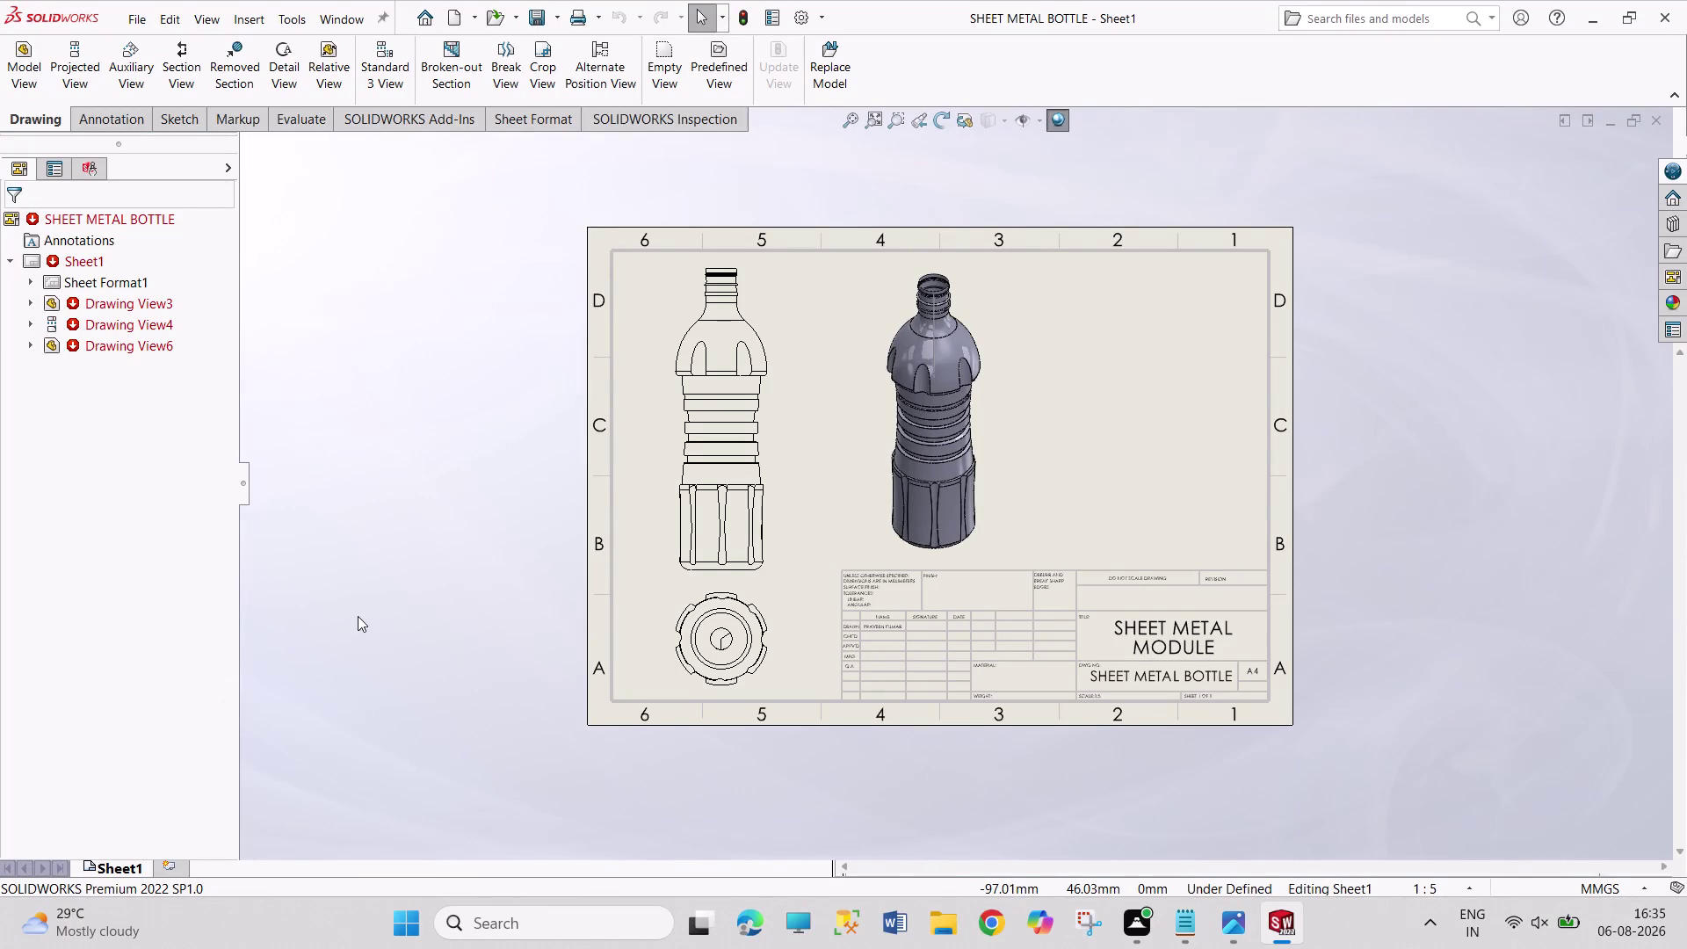
Box-select around the lower bottle view on the drawing sheet.
drag(357, 616, 415, 698)
drag(457, 639, 443, 678)
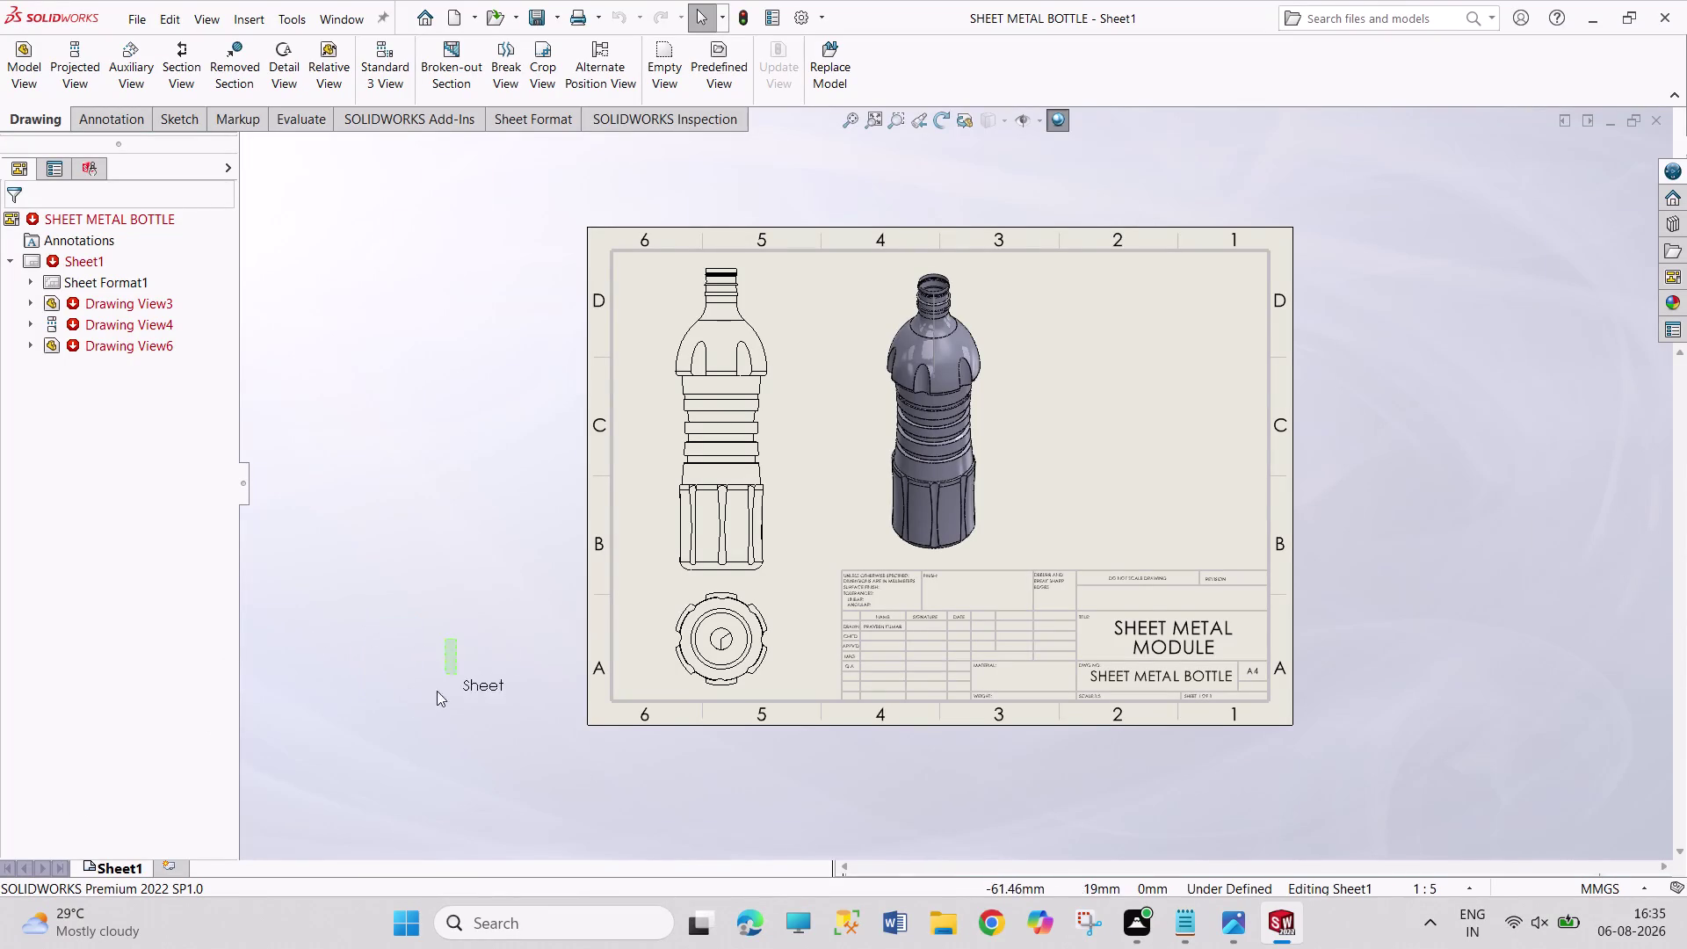
drag(442, 677, 341, 696)
drag(325, 667, 547, 795)
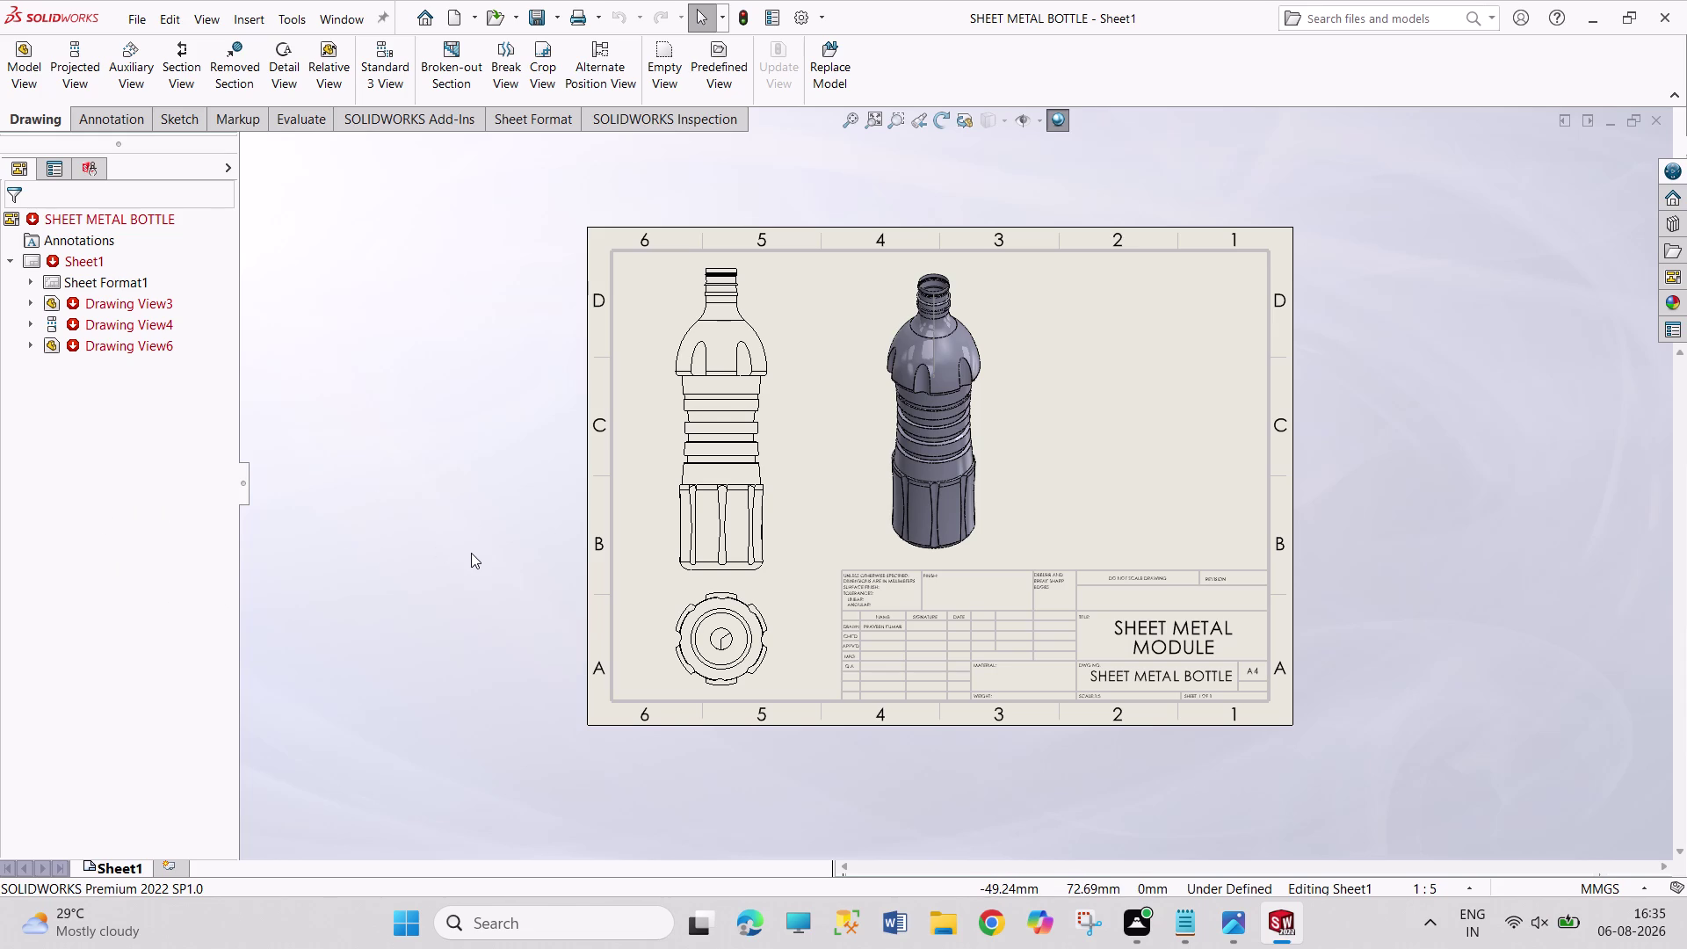
drag(473, 548, 479, 631)
drag(478, 631, 483, 655)
drag(485, 671, 496, 721)
drag(377, 524, 485, 734)
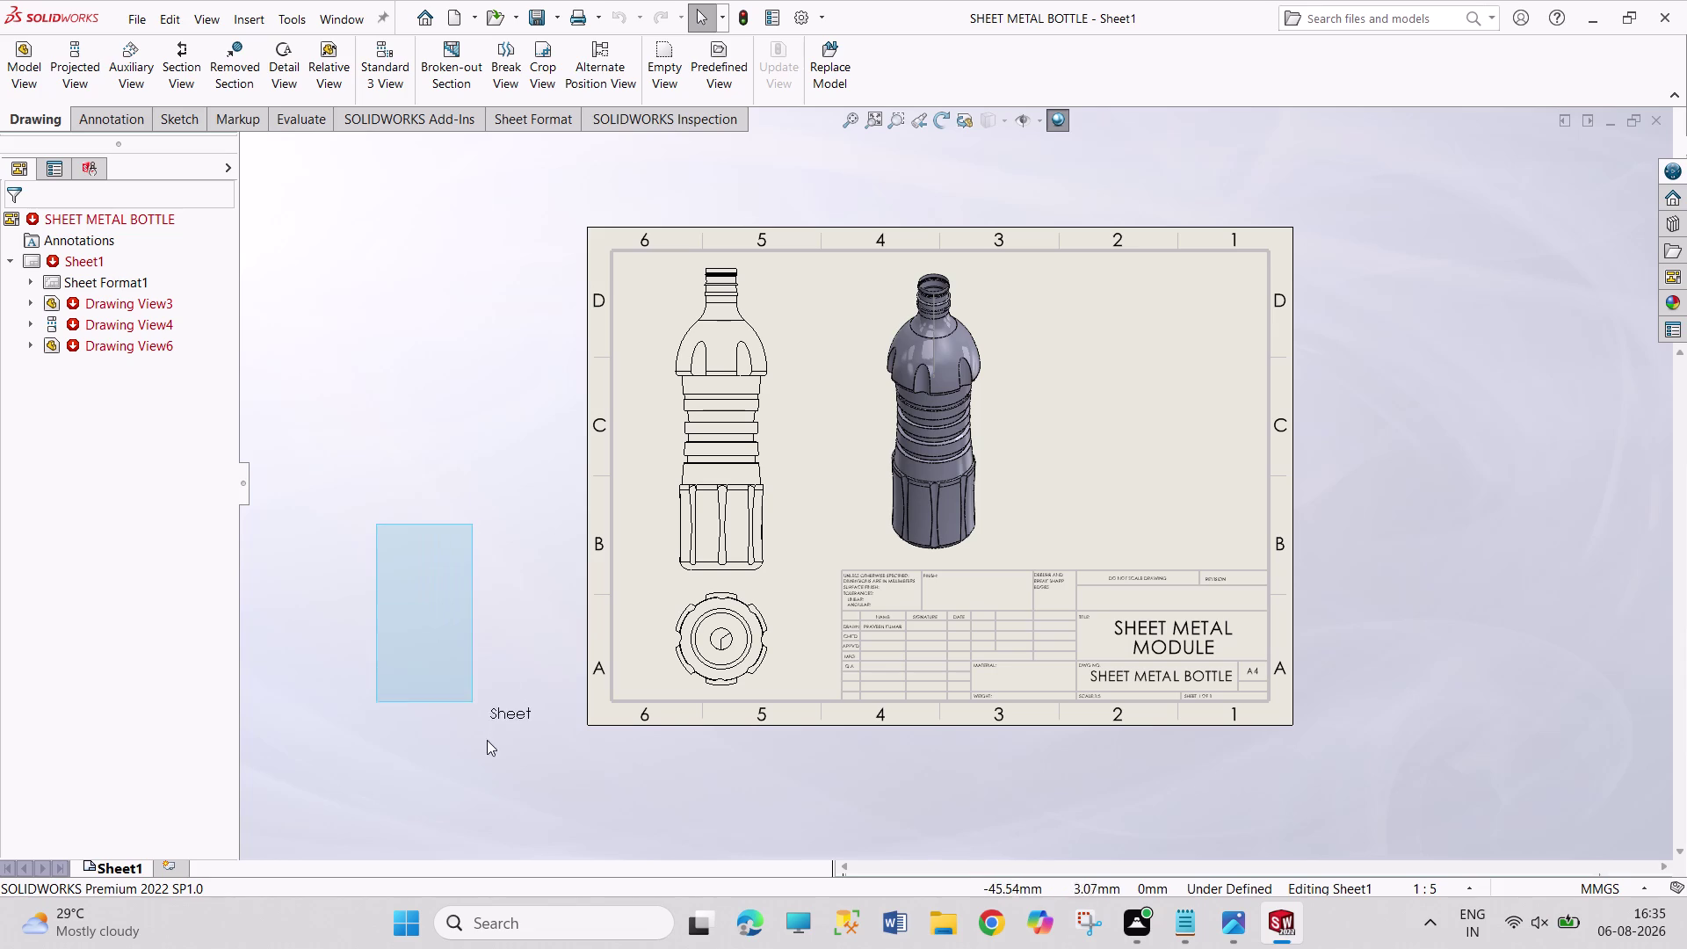
drag(485, 734, 487, 740)
drag(419, 534, 490, 670)
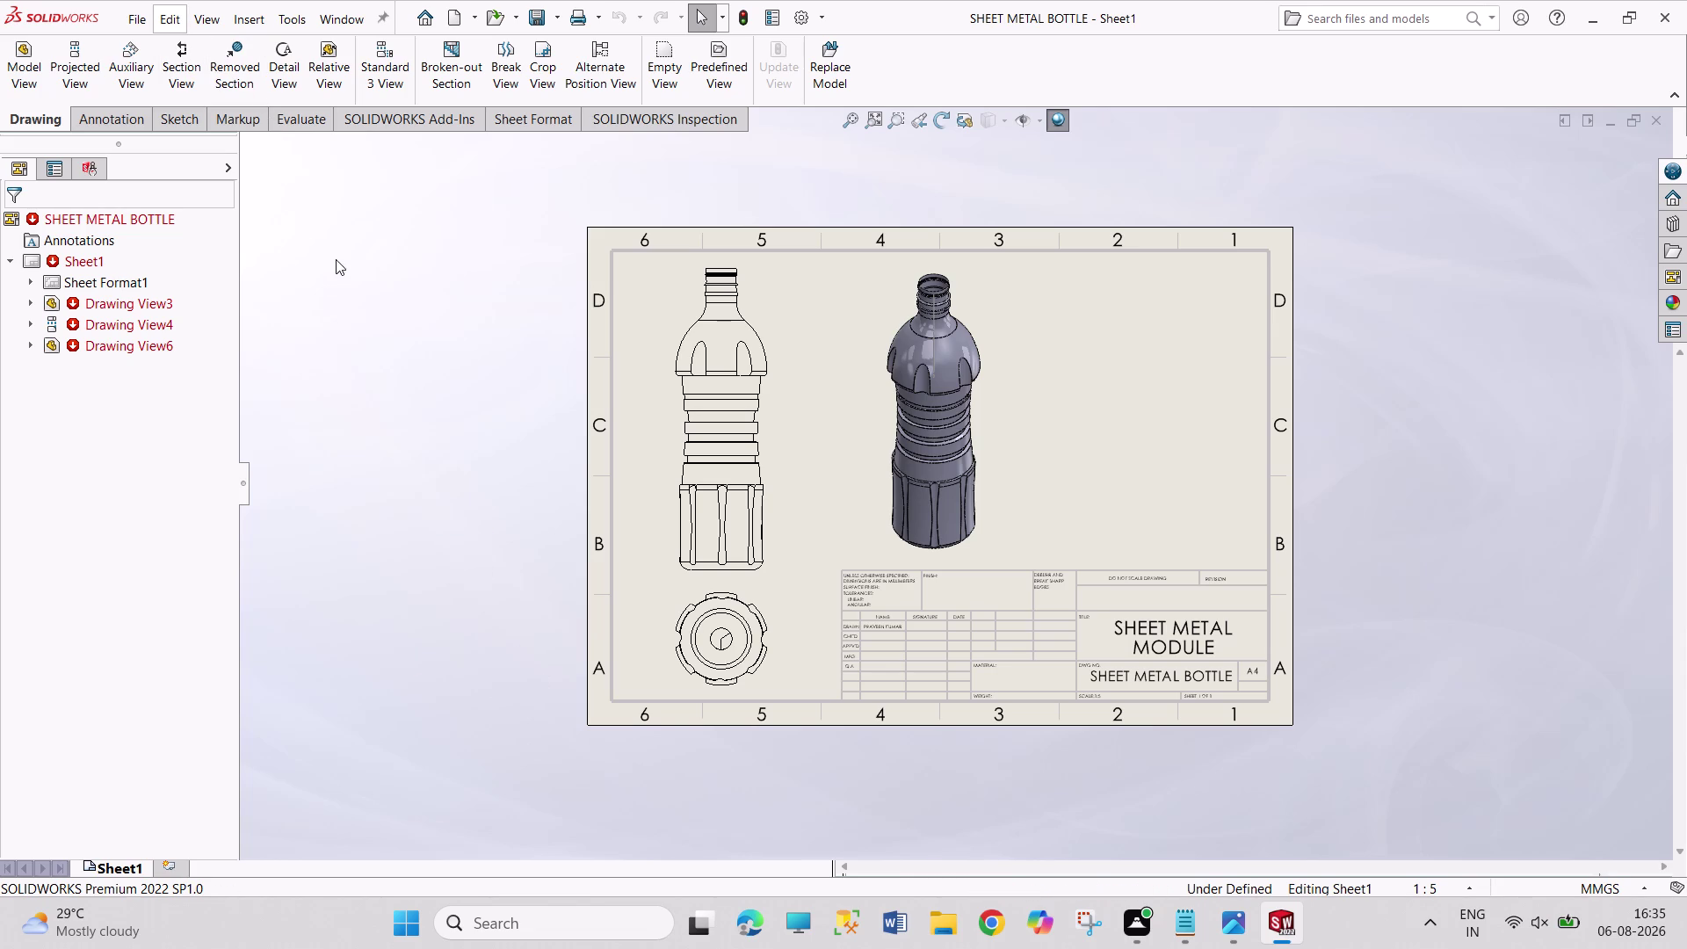
drag(361, 296, 543, 684)
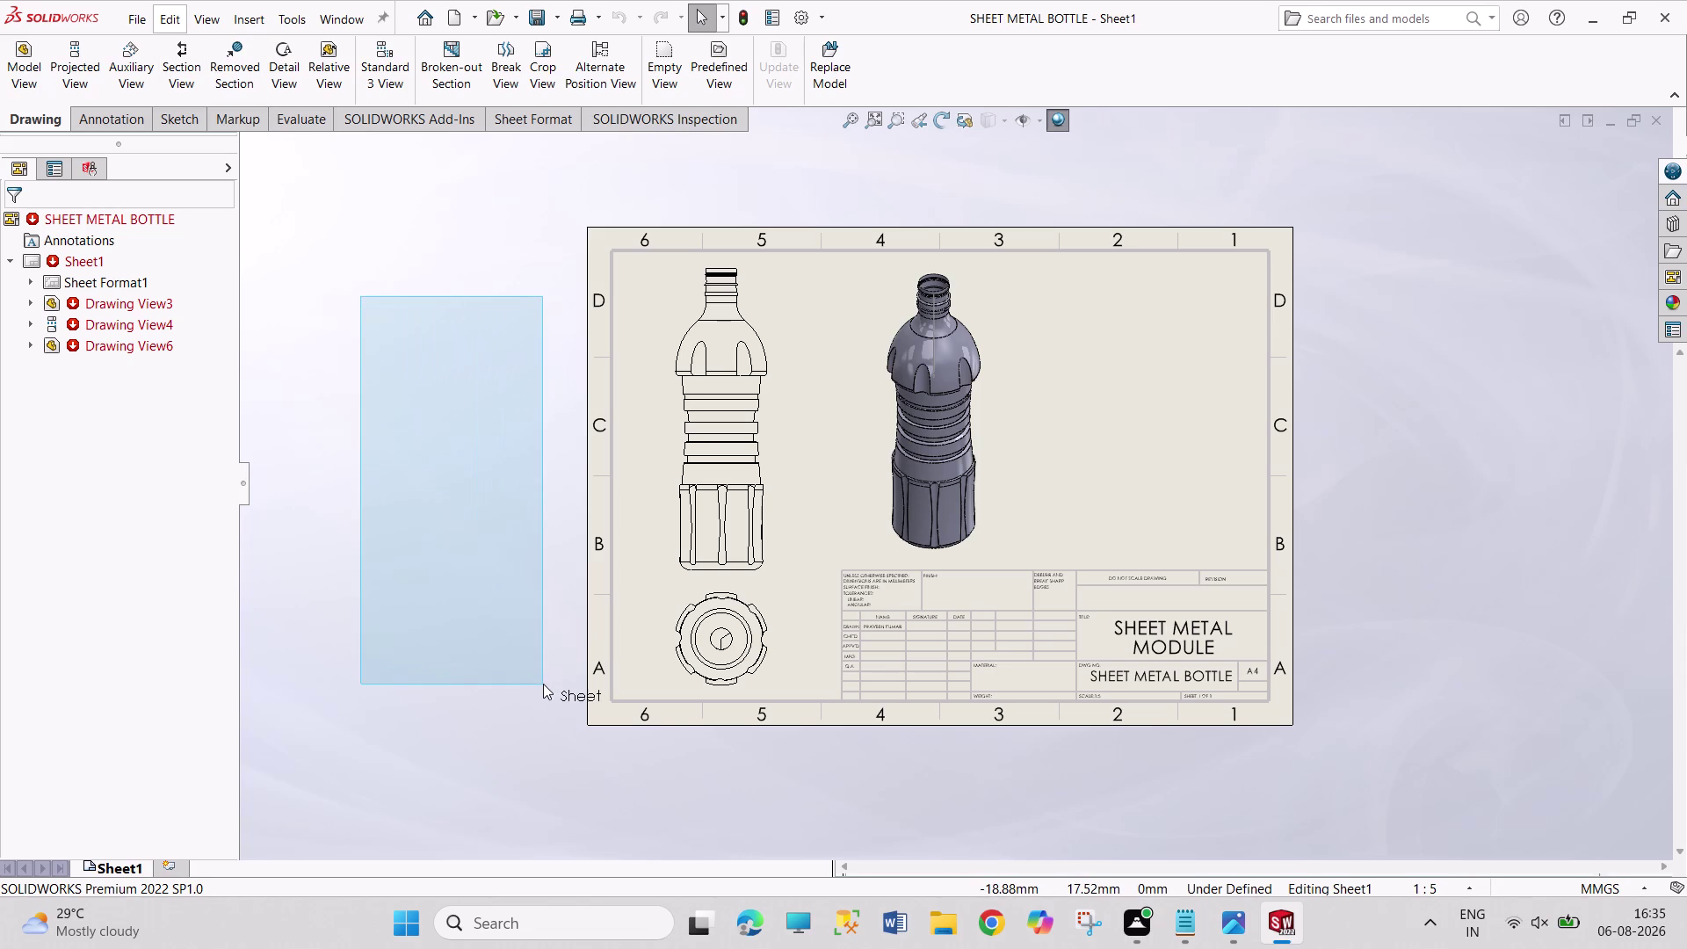
drag(543, 684, 551, 671)
Box-select around the upper-left bottle view area of the sheet.
drag(350, 269, 416, 342)
drag(427, 347, 436, 356)
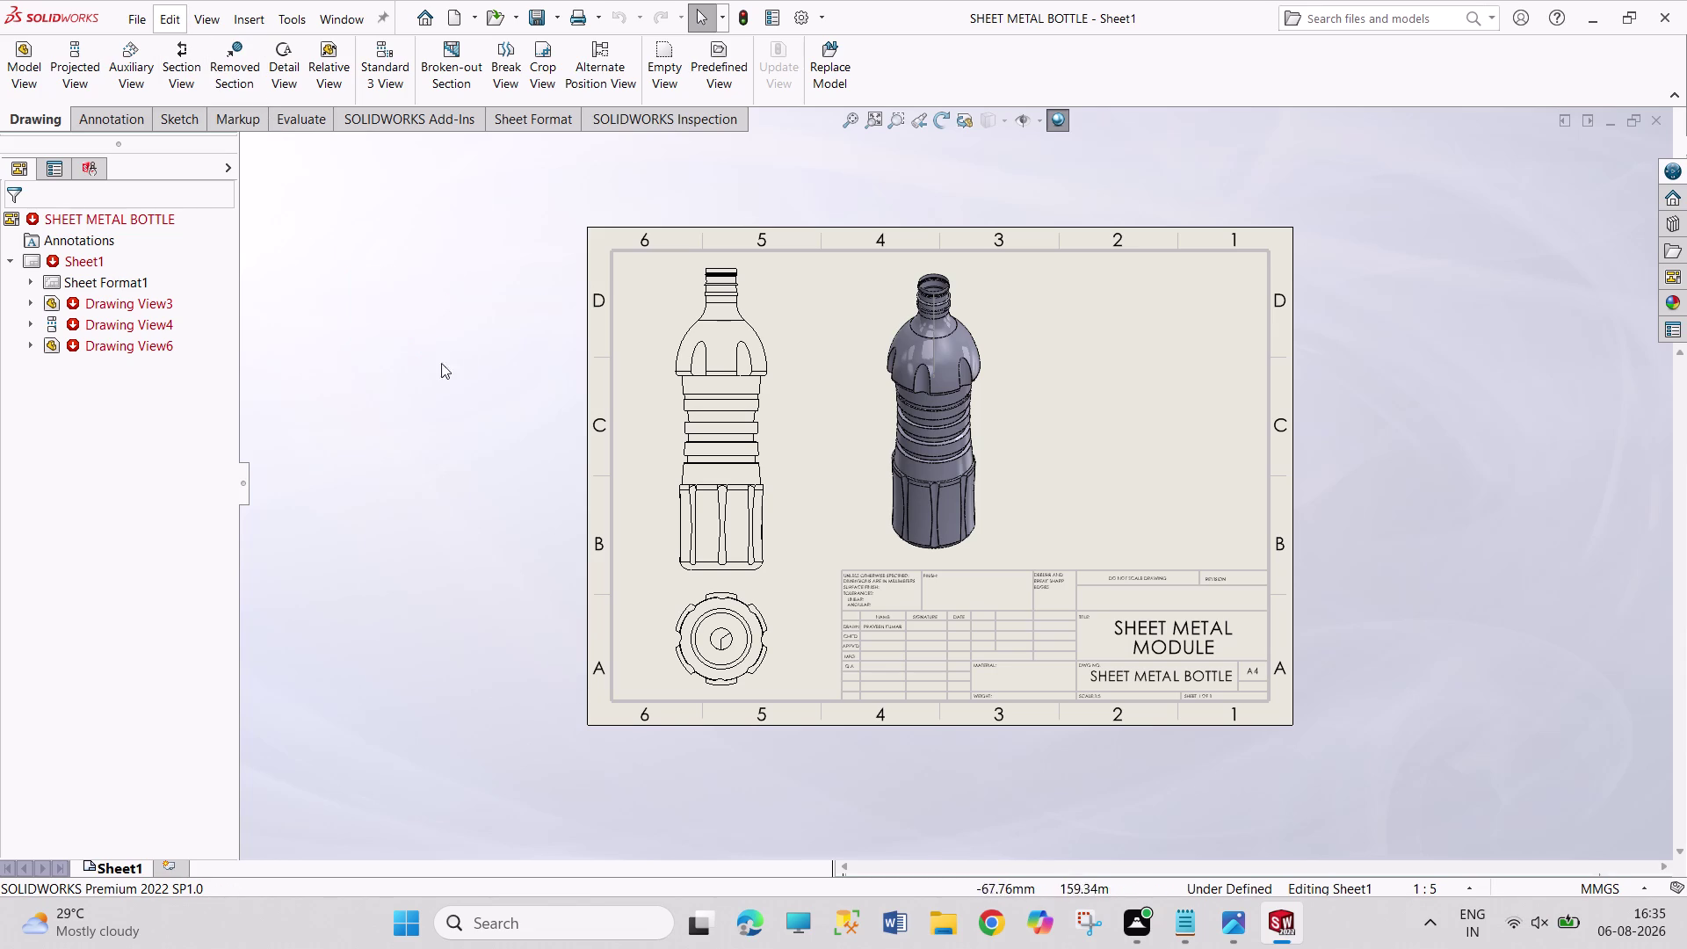
drag(436, 356, 487, 414)
drag(349, 289, 487, 426)
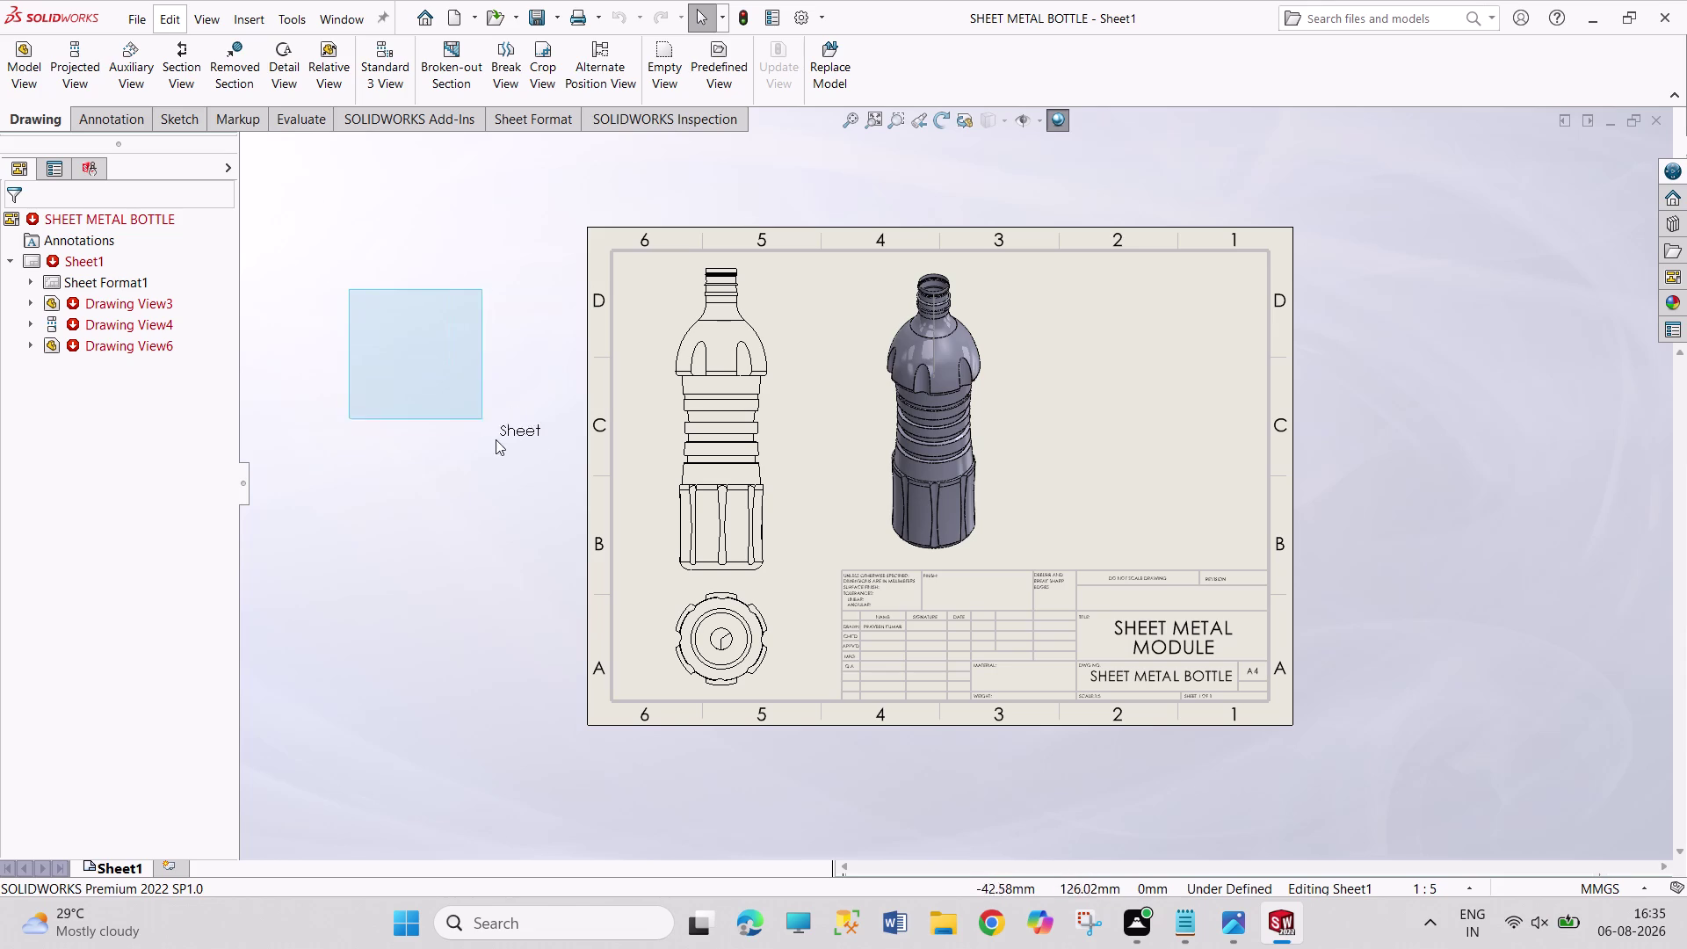
drag(486, 426, 551, 639)
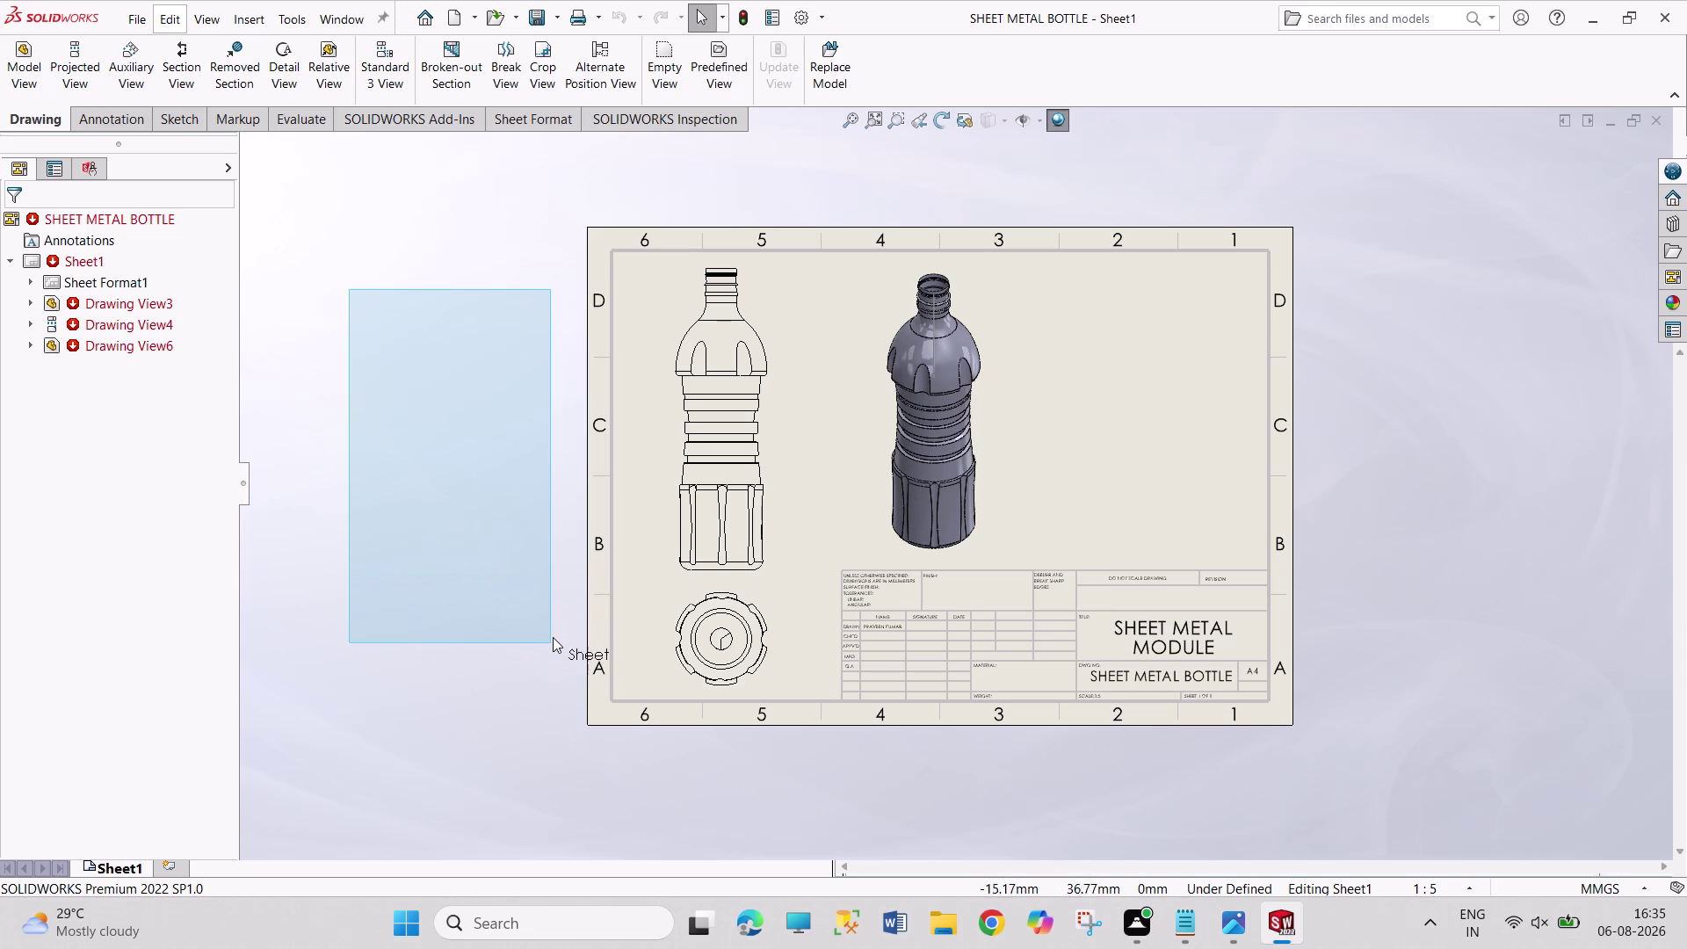
drag(551, 639, 553, 637)
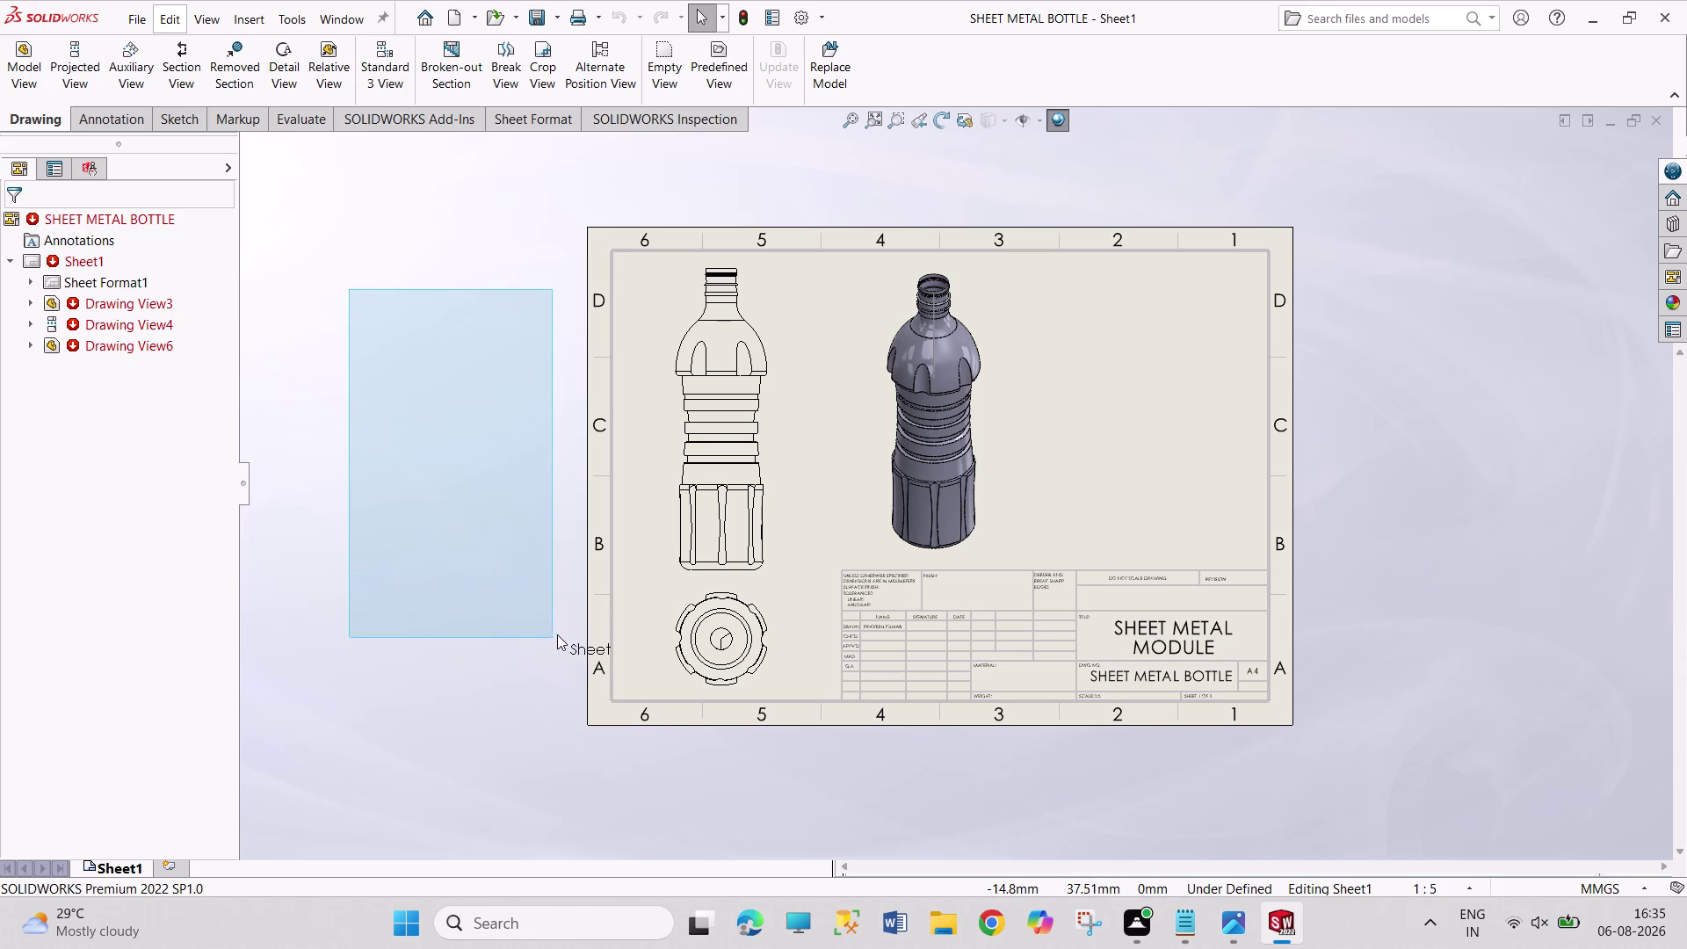
drag(553, 637, 567, 636)
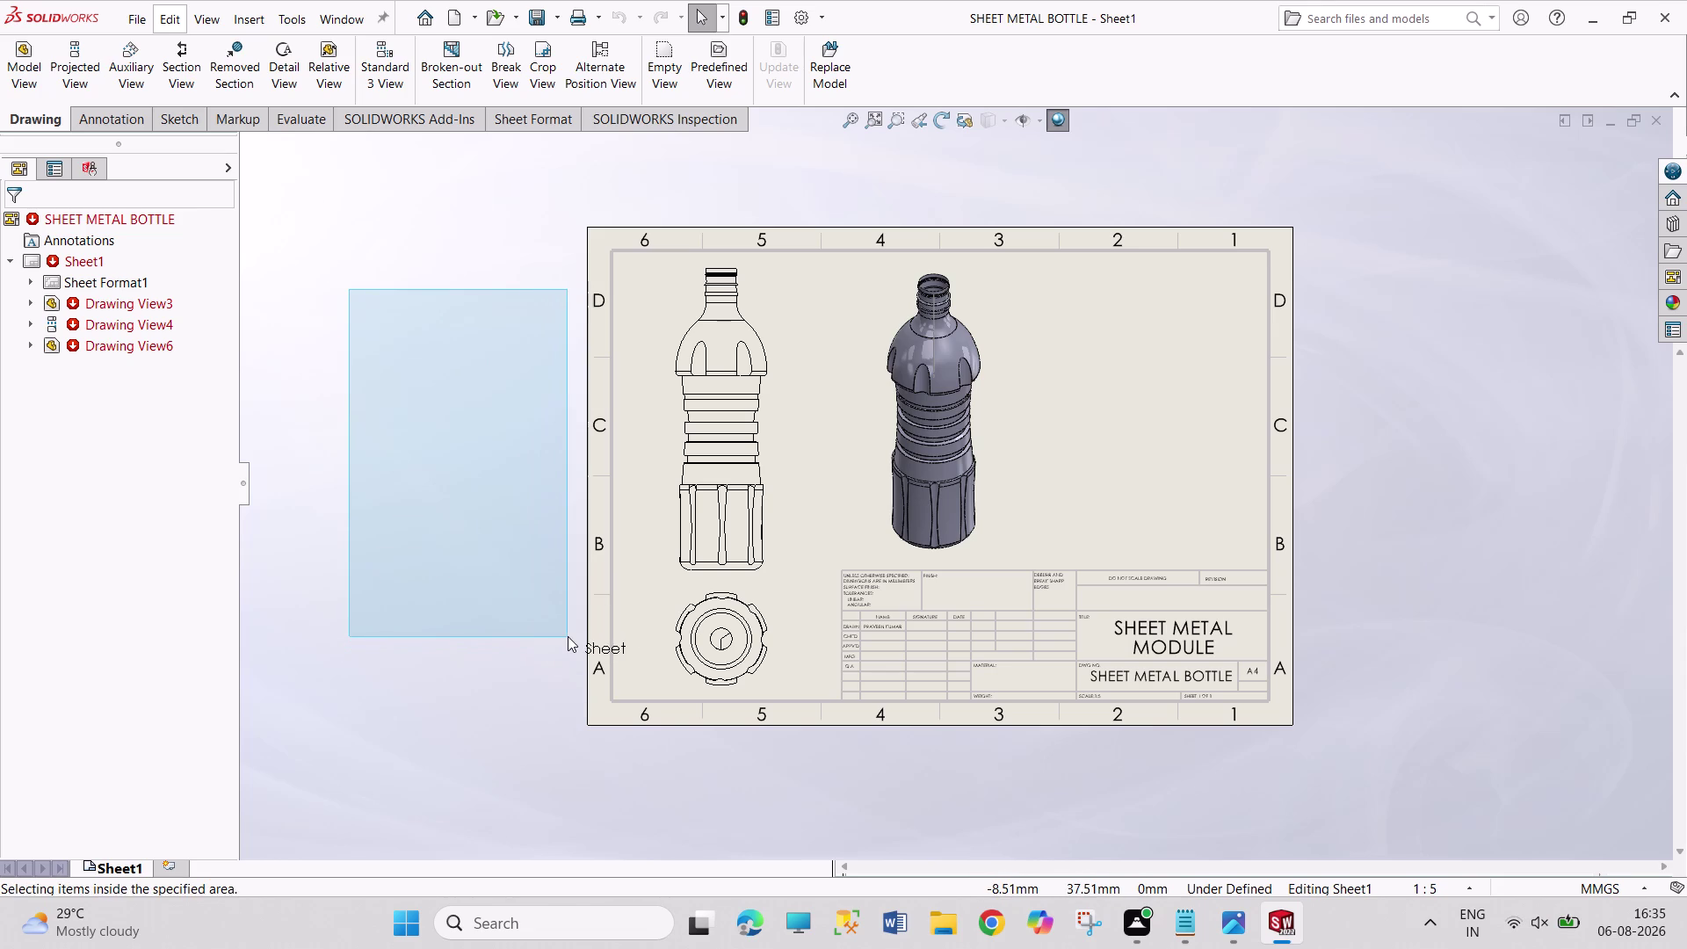
drag(436, 277, 511, 397)
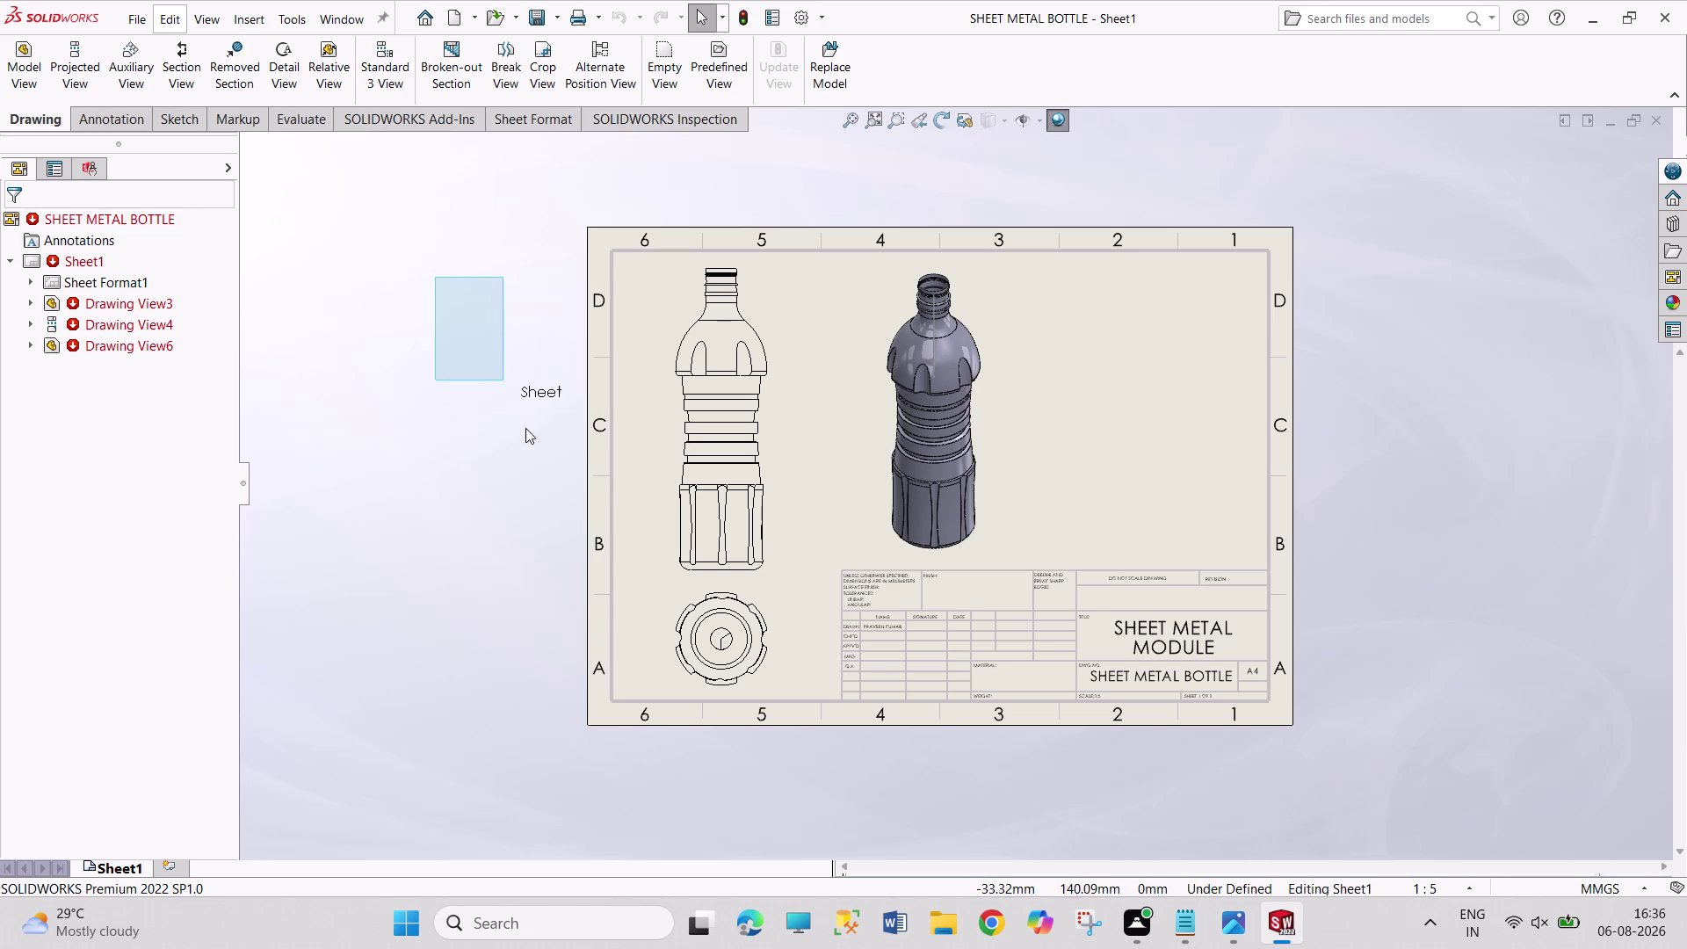
drag(510, 397, 571, 620)
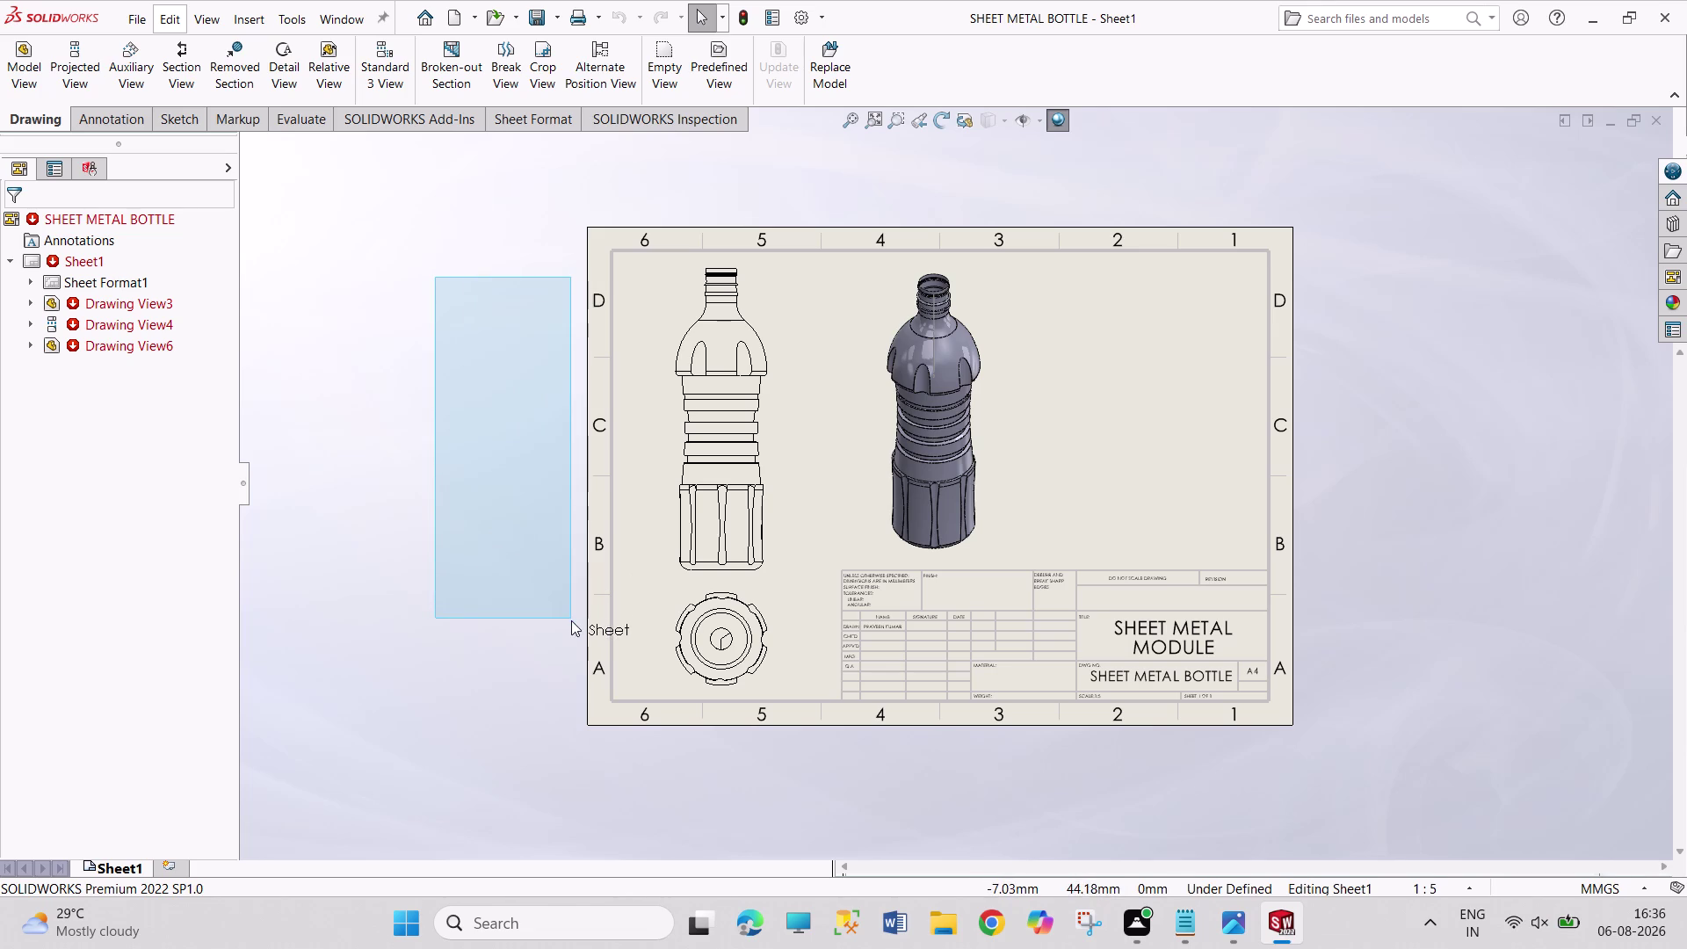
drag(571, 621, 571, 638)
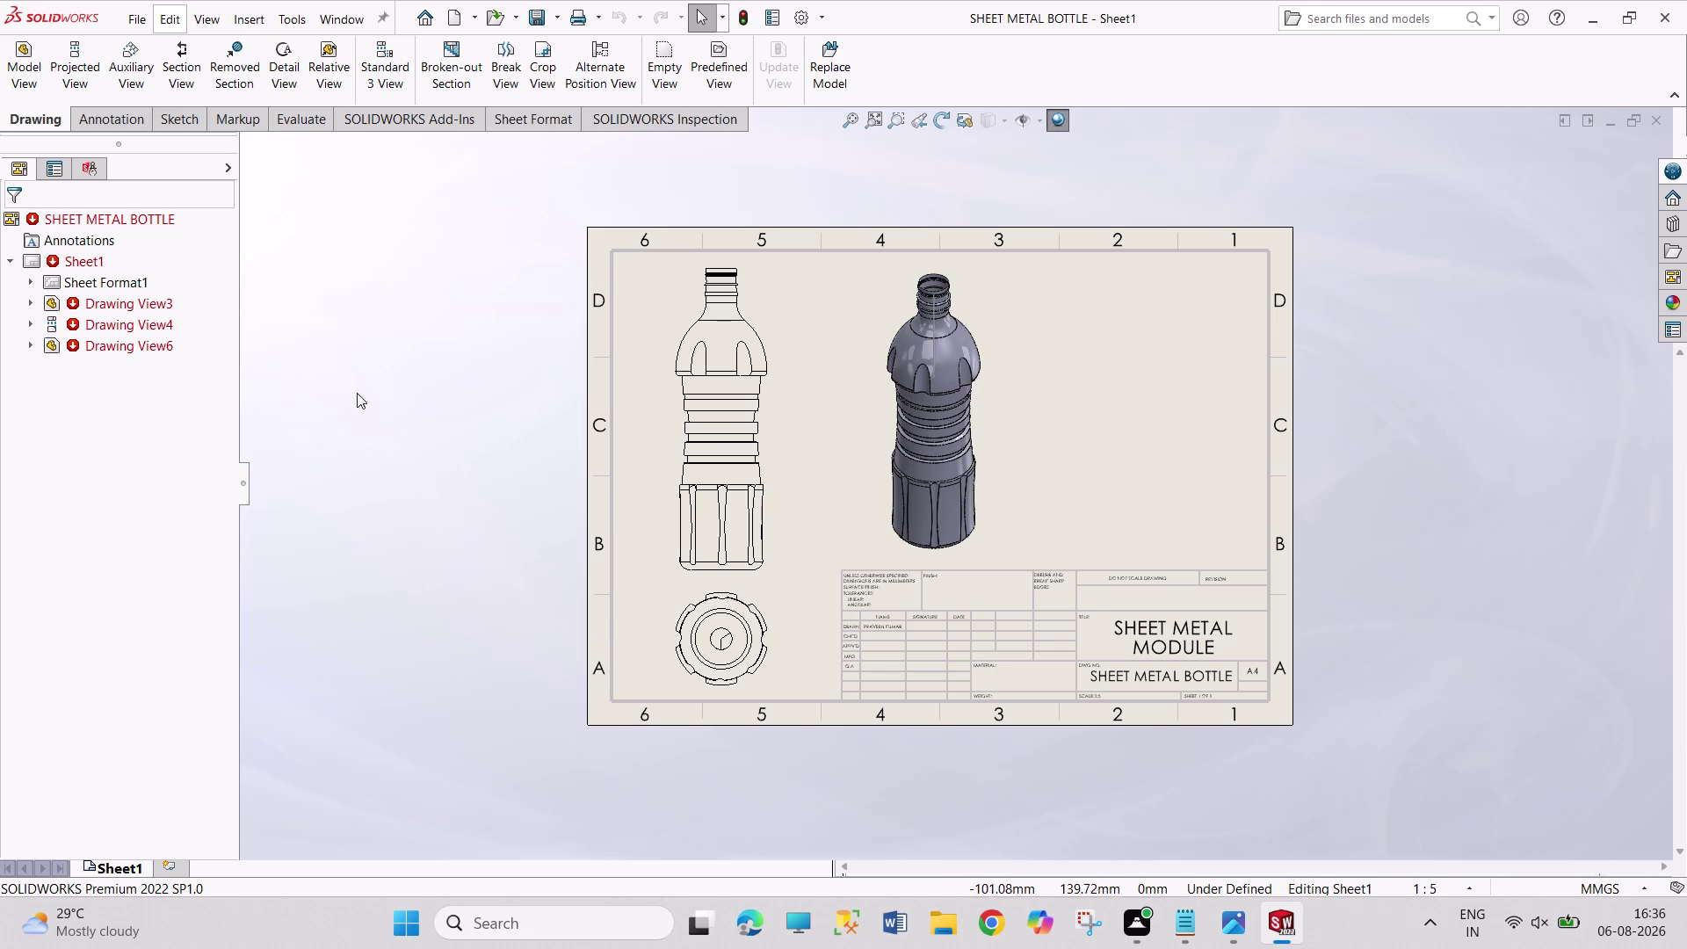
drag(408, 262, 524, 390)
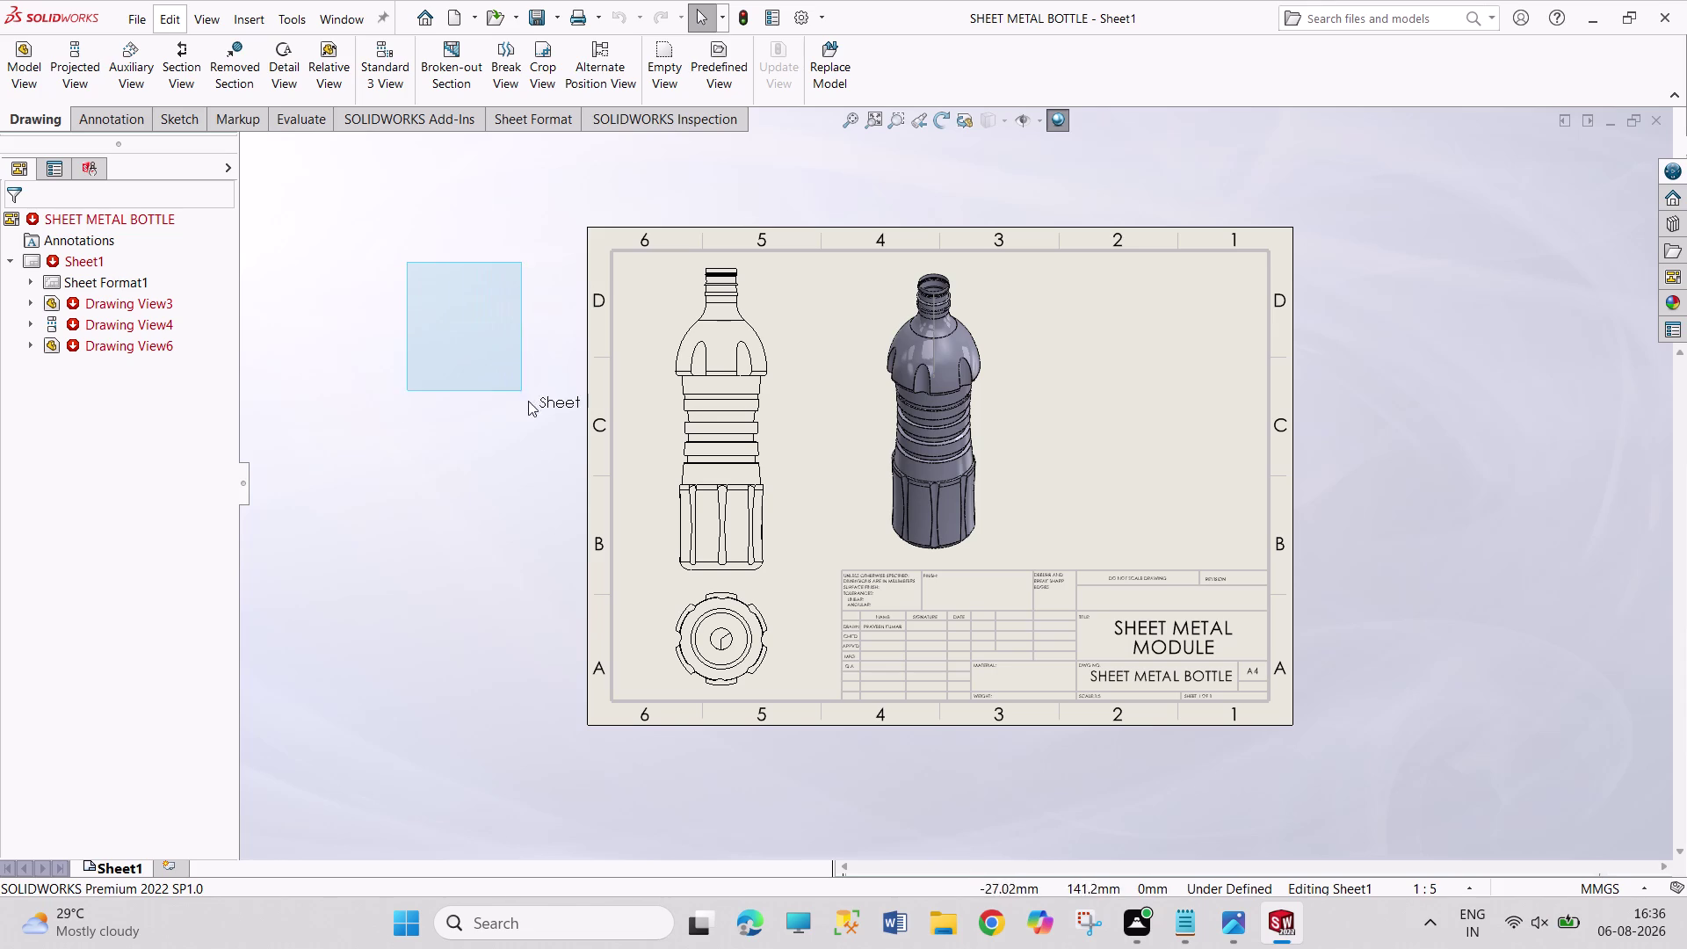
drag(523, 390, 564, 601)
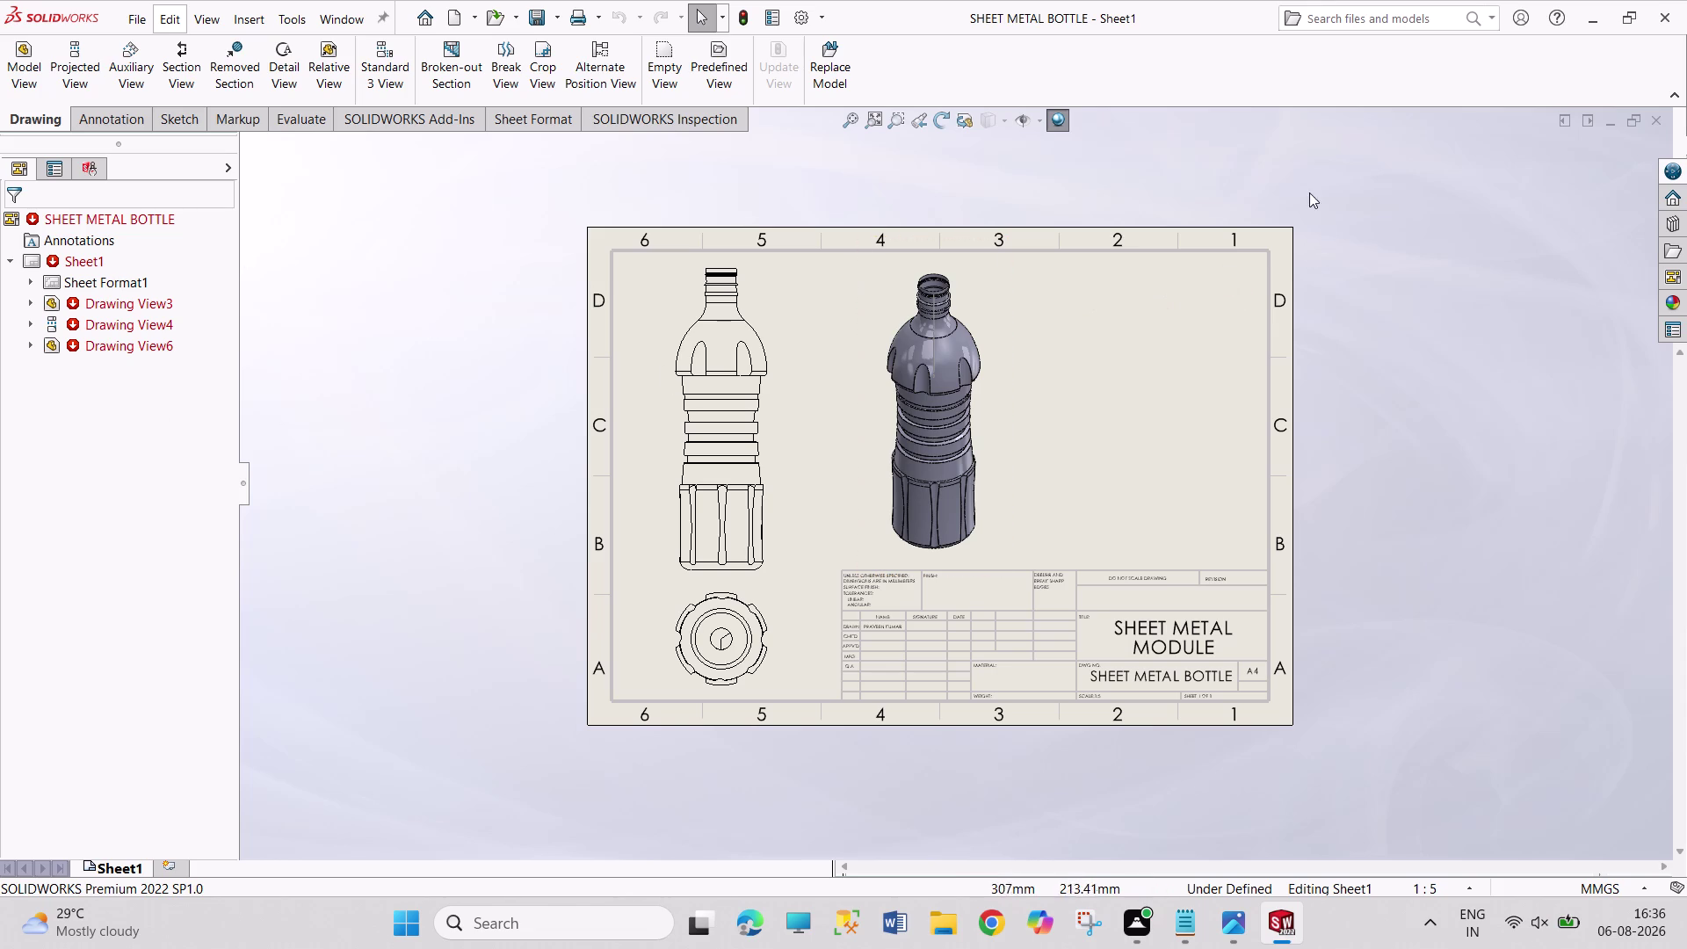
Box-select around the right-hand bottle view of the sheet.
drag(1309, 186, 1407, 741)
drag(1318, 216, 1415, 700)
drag(1318, 190, 1327, 237)
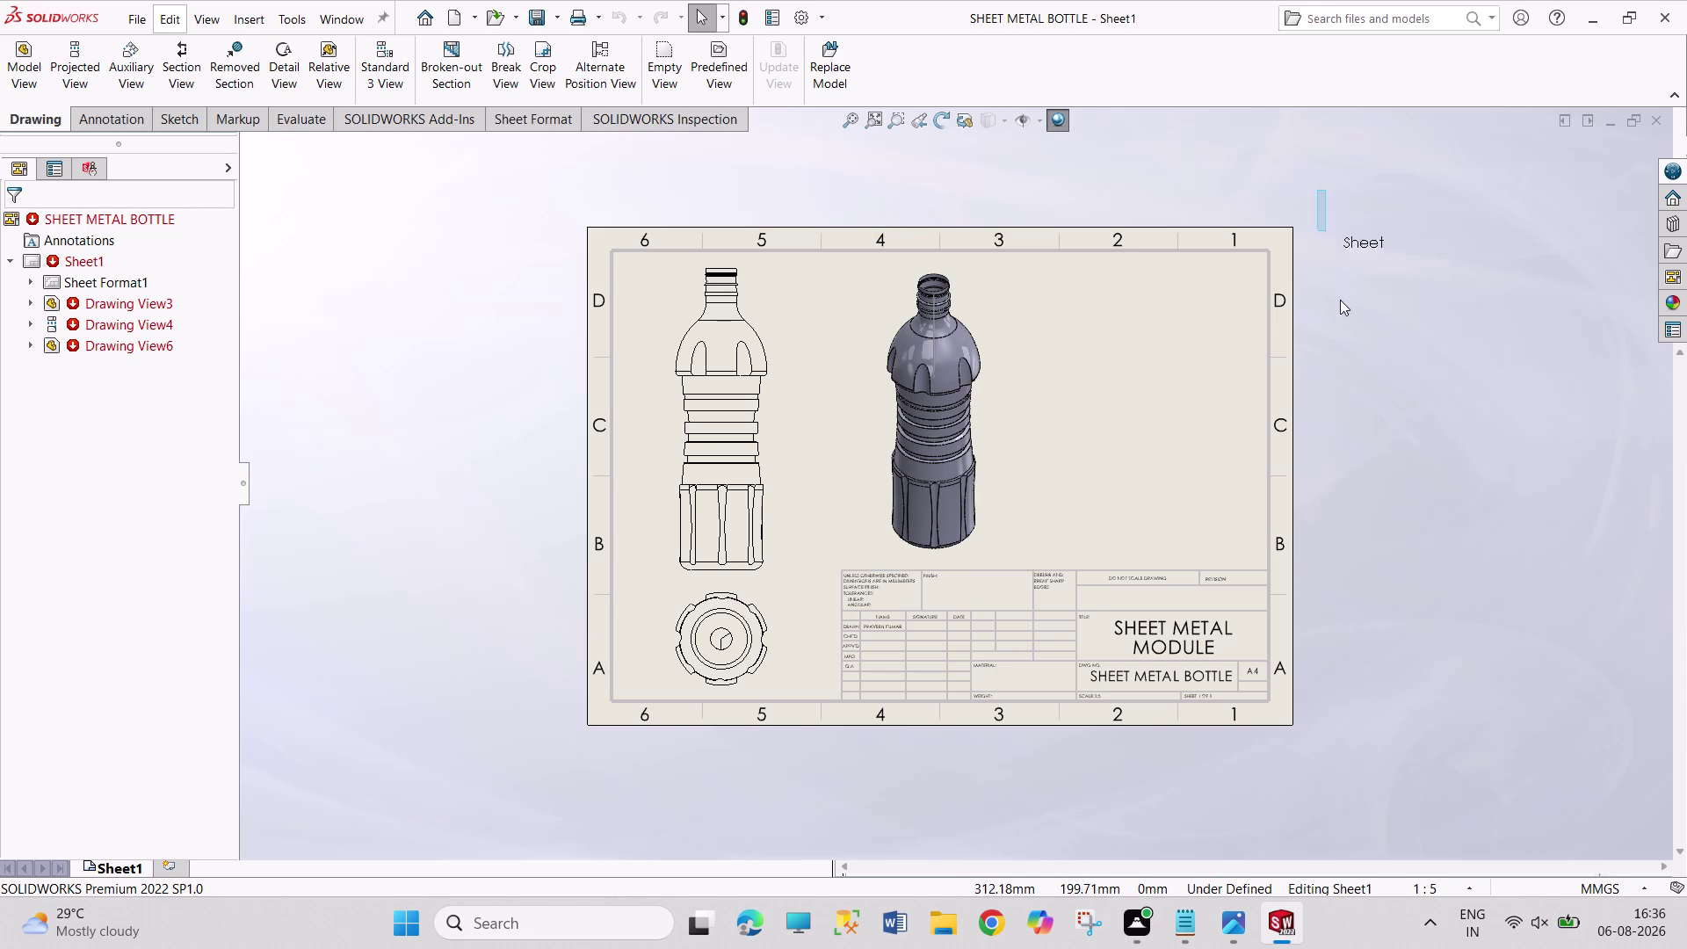
drag(1327, 237, 1376, 491)
drag(1312, 216, 1412, 755)
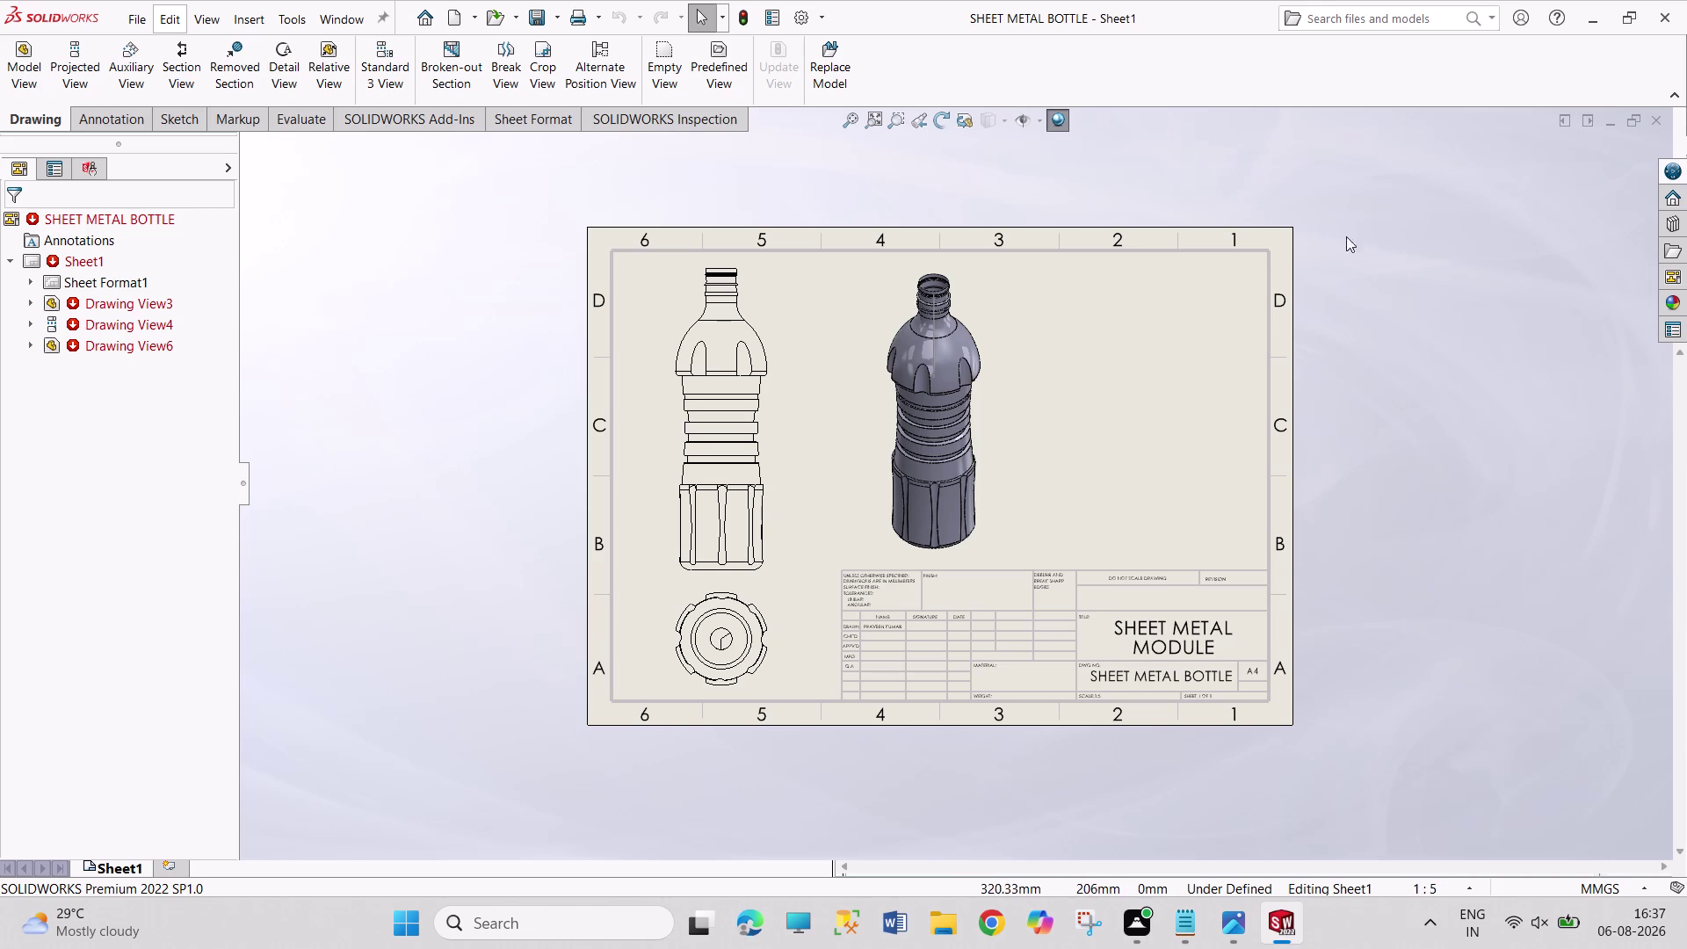
drag(1300, 217, 1377, 481)
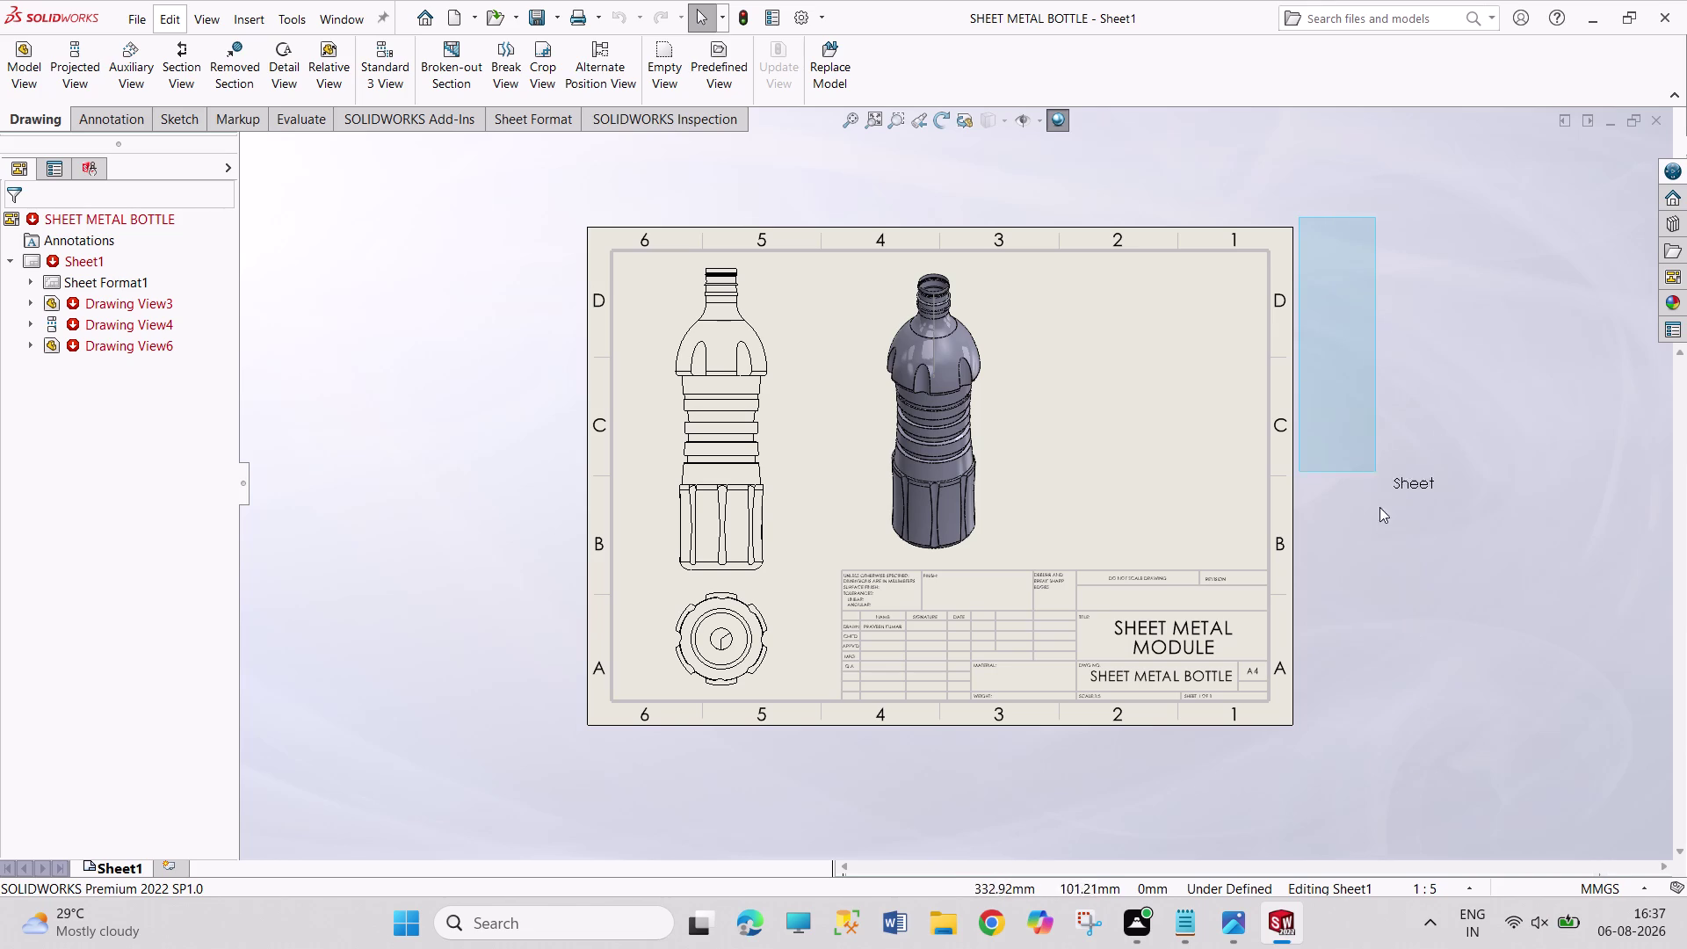
drag(1377, 481, 1395, 733)
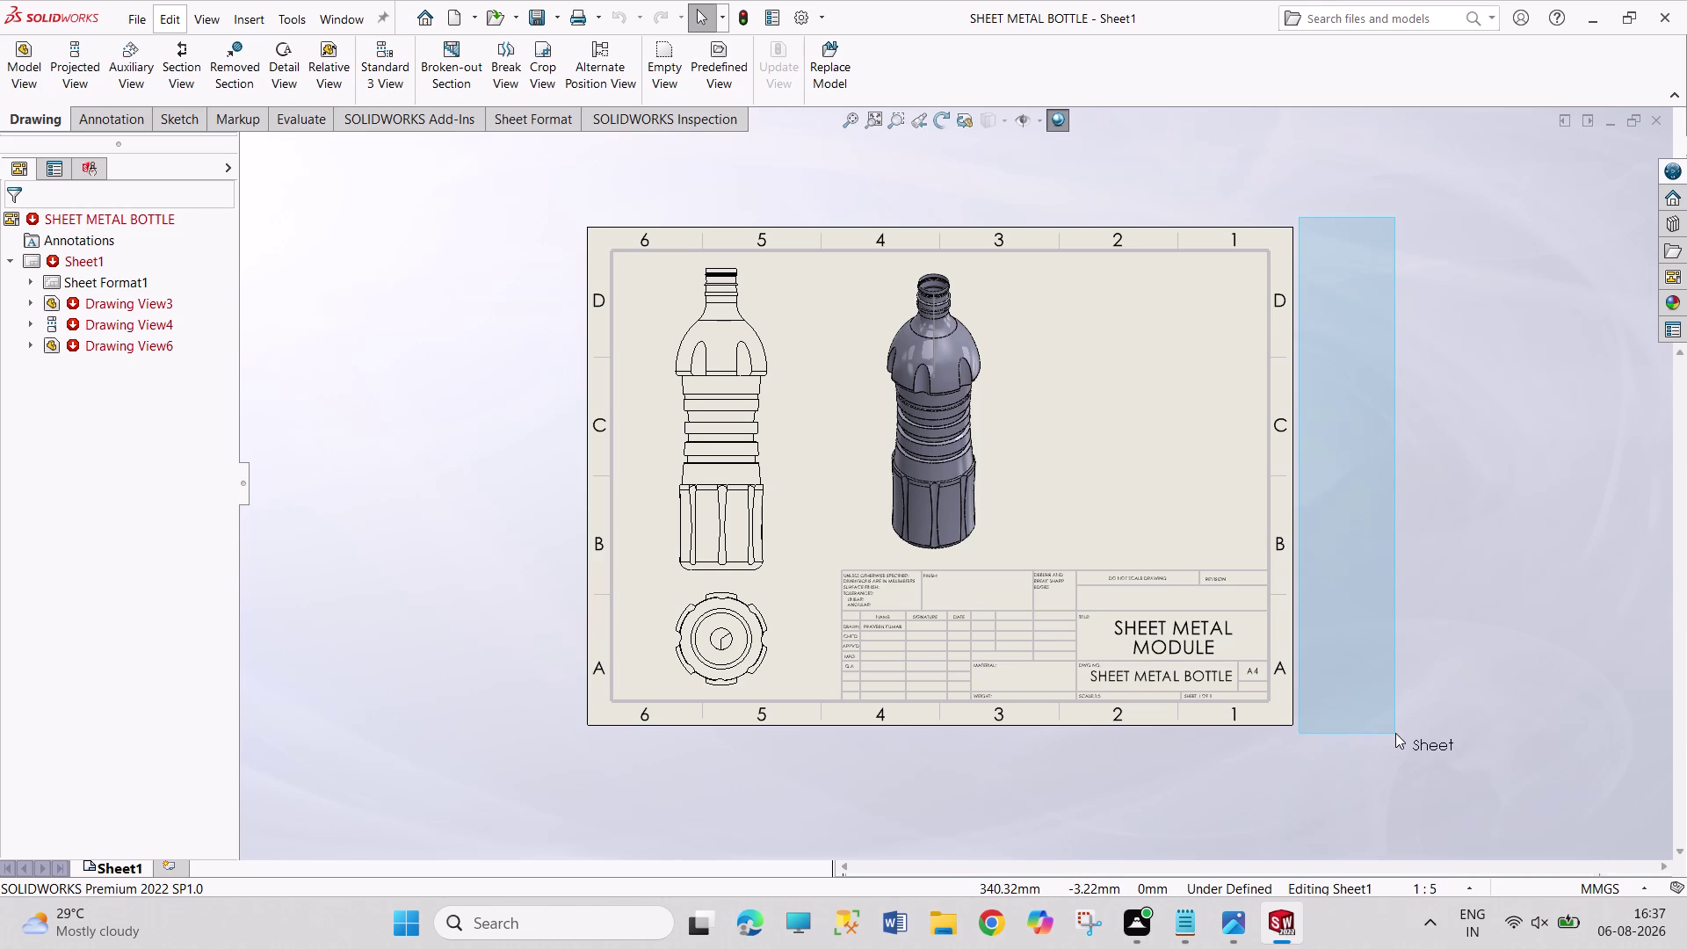
drag(1395, 732, 1062, 724)
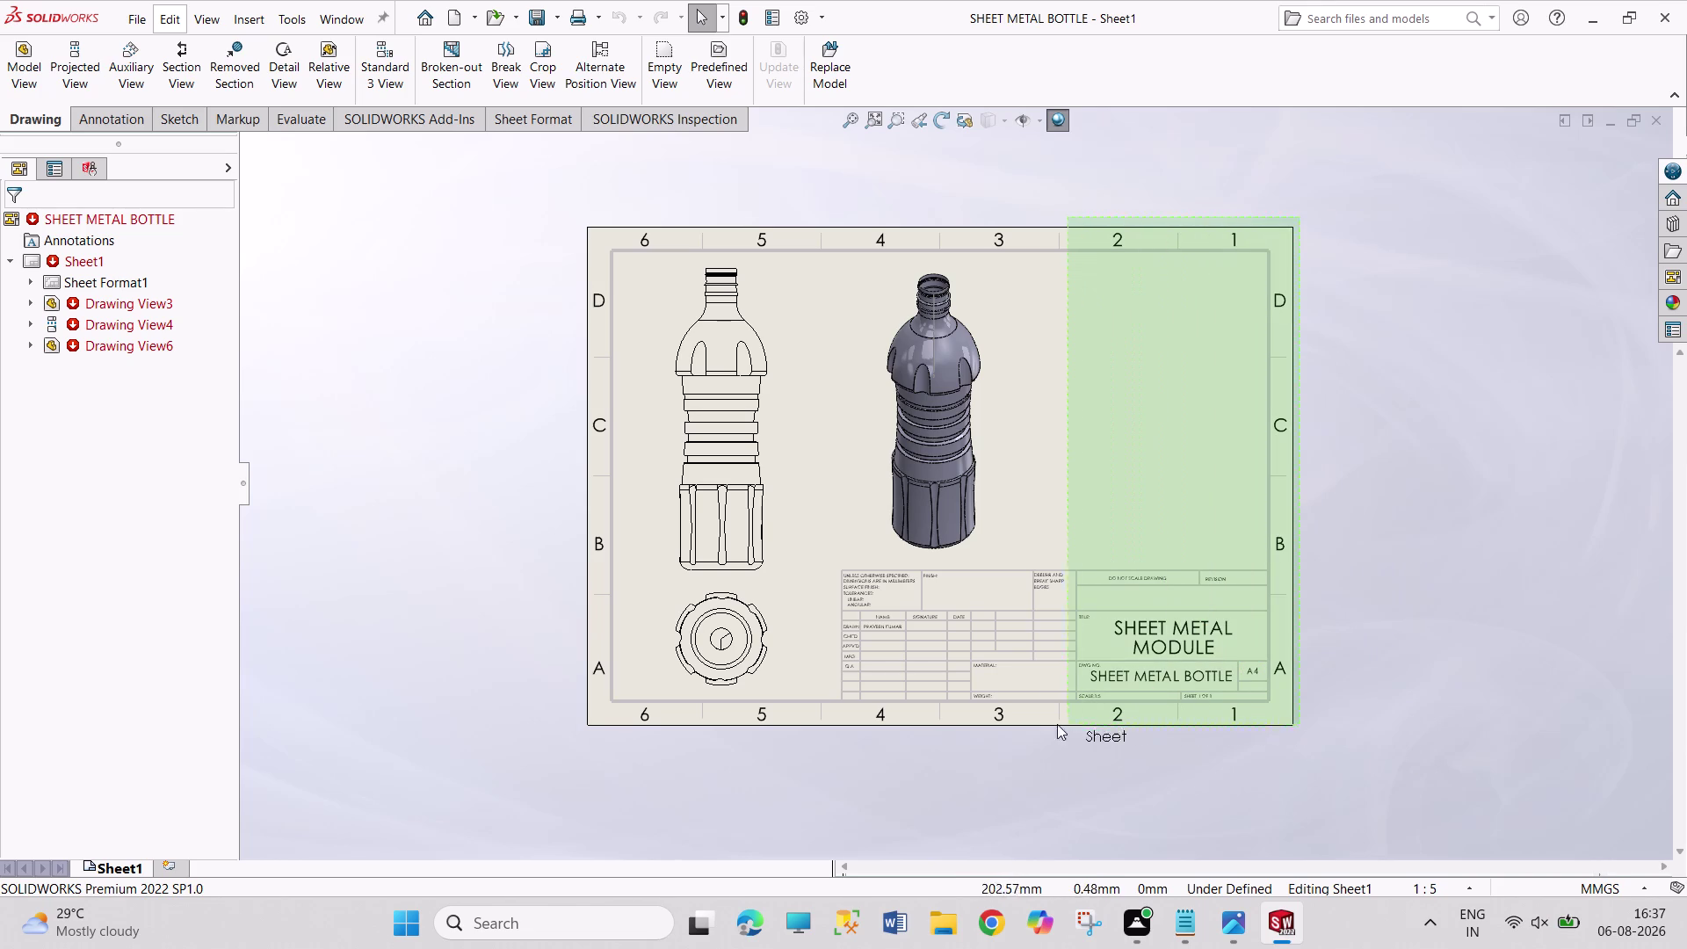
drag(1061, 724, 577, 699)
click(1398, 456)
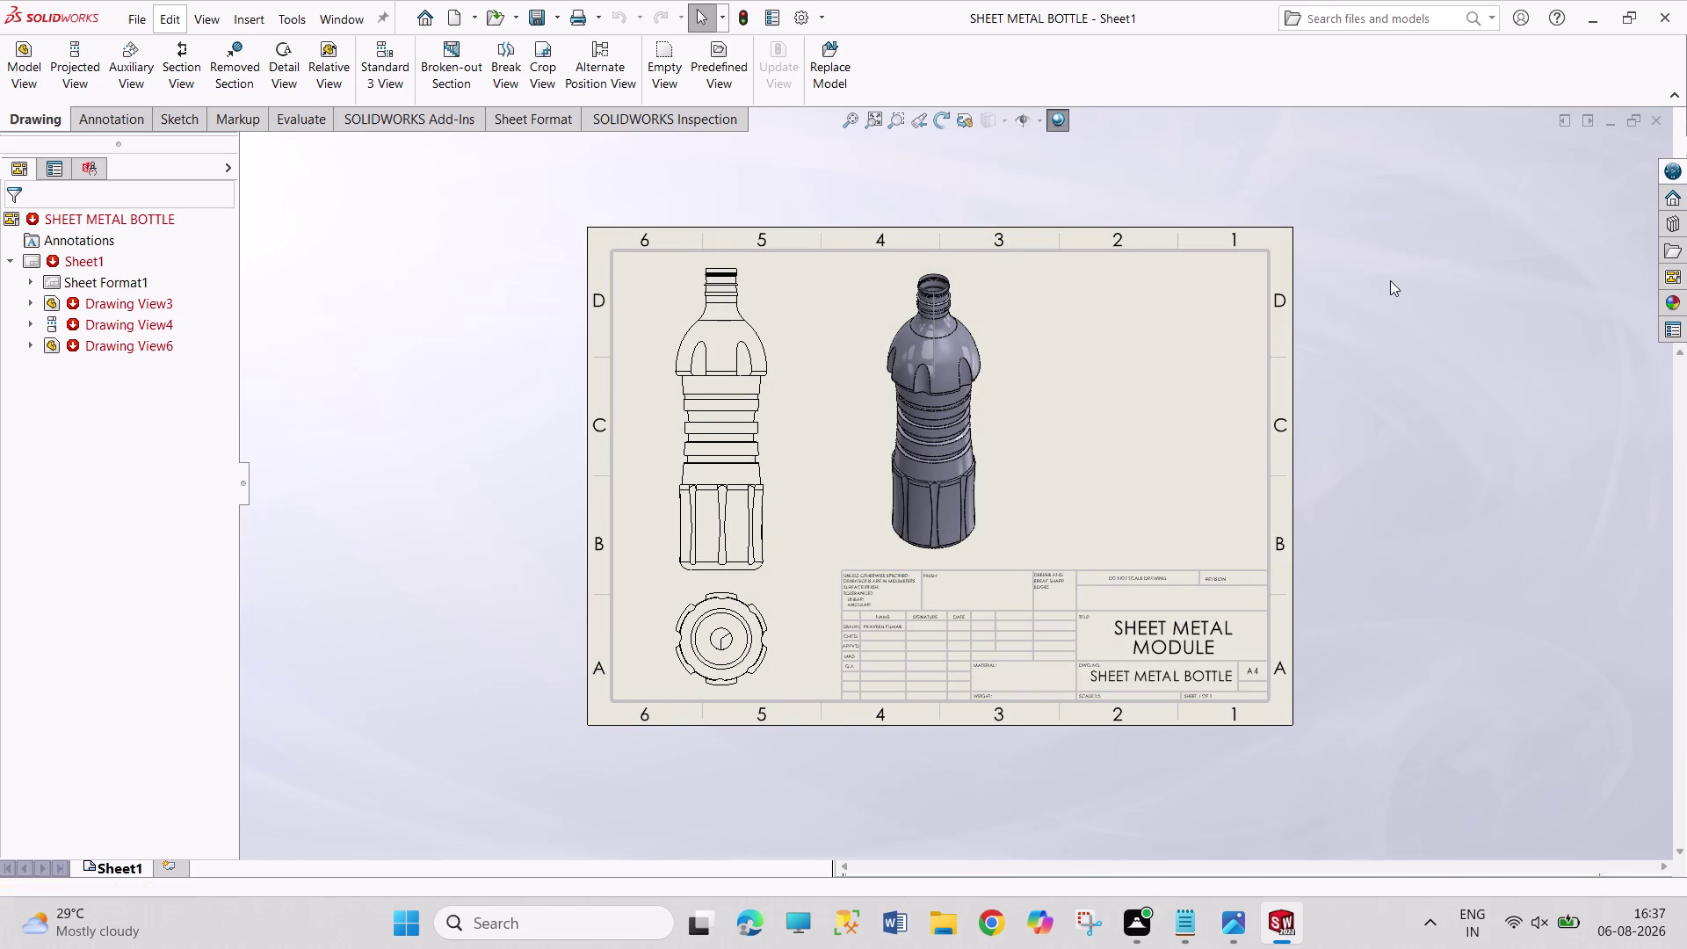
Box-select all three bottle drawing views, then clear the selection.
drag(1374, 183, 602, 781)
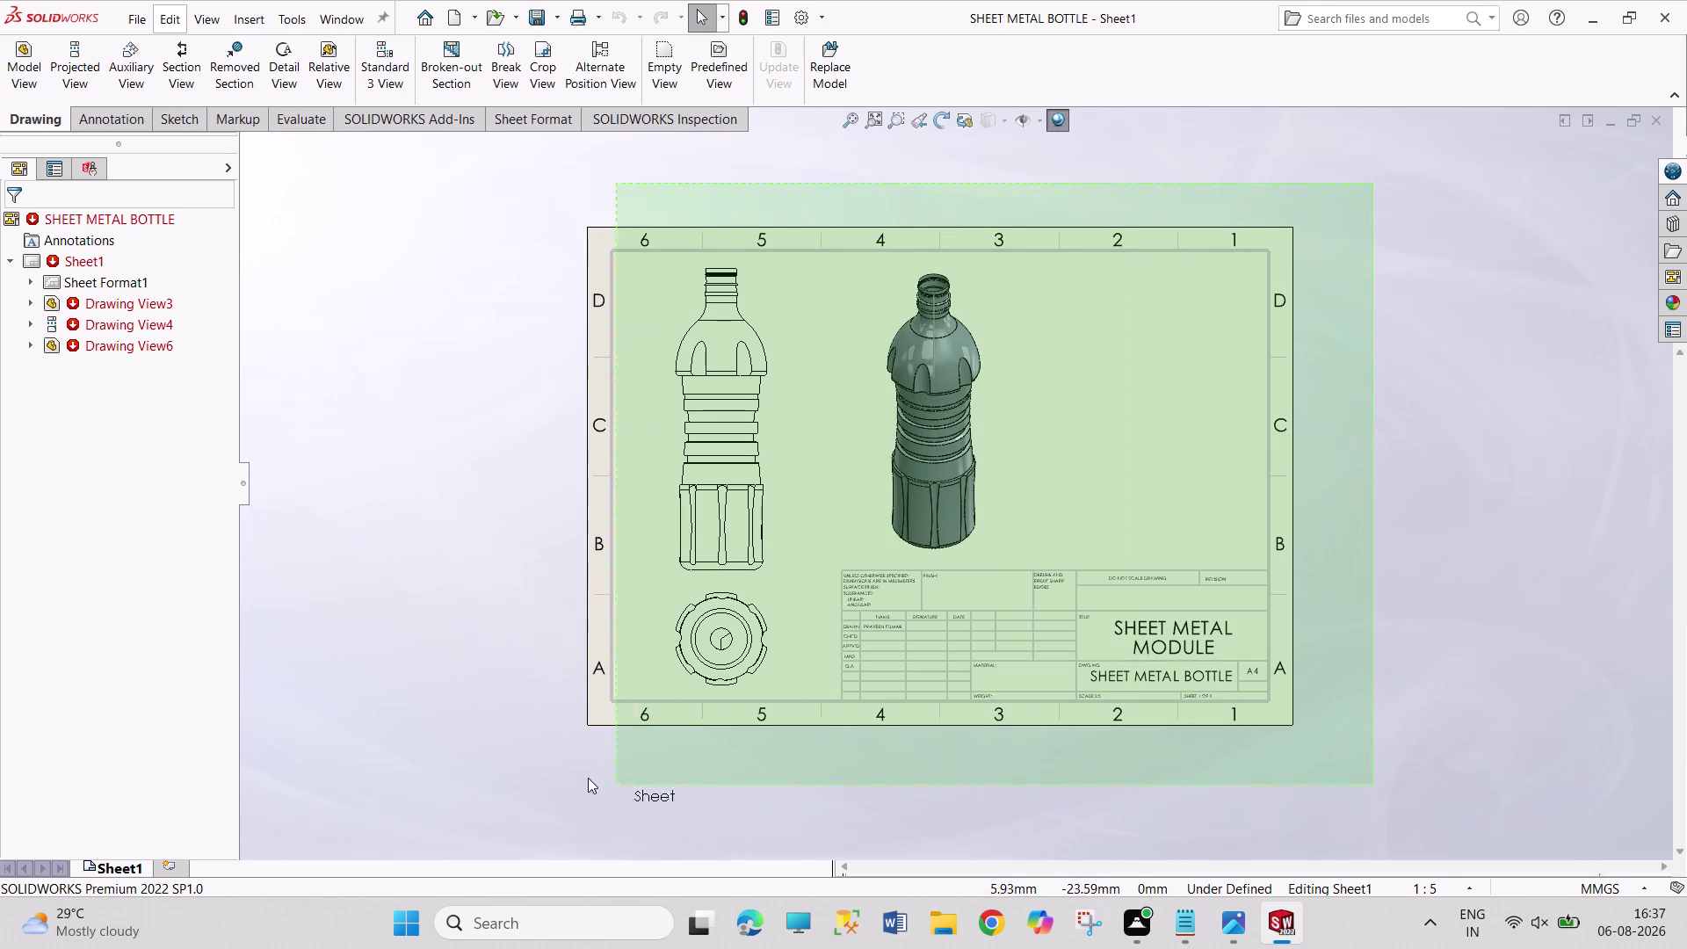
drag(602, 781, 512, 773)
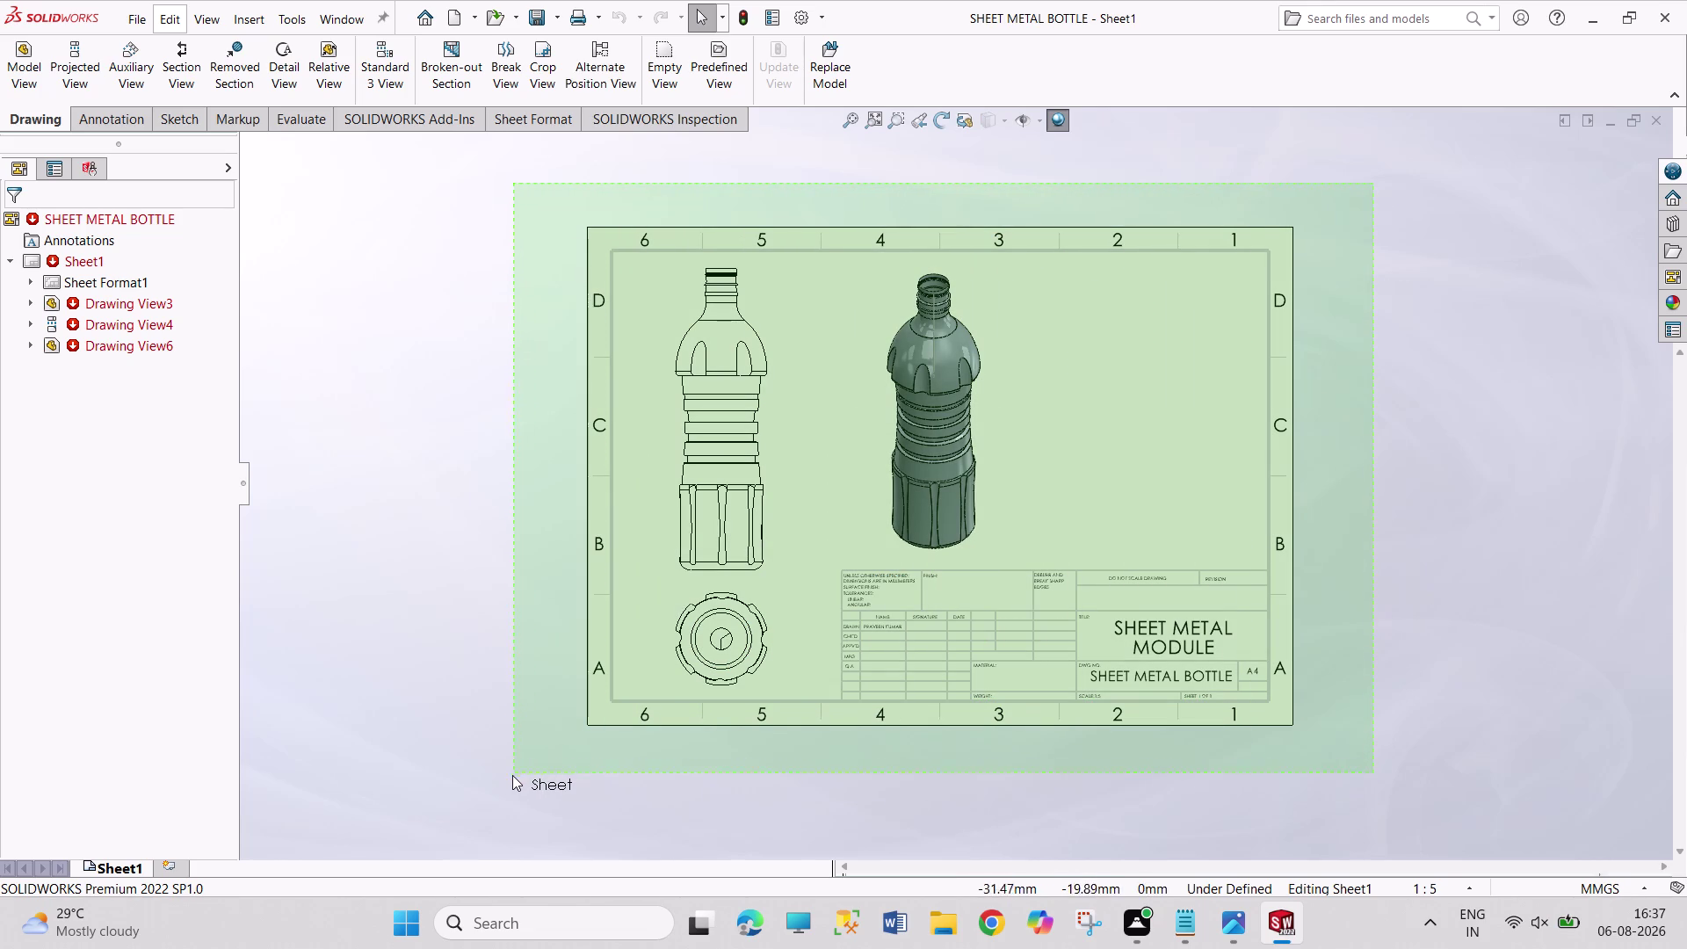
drag(512, 773, 527, 766)
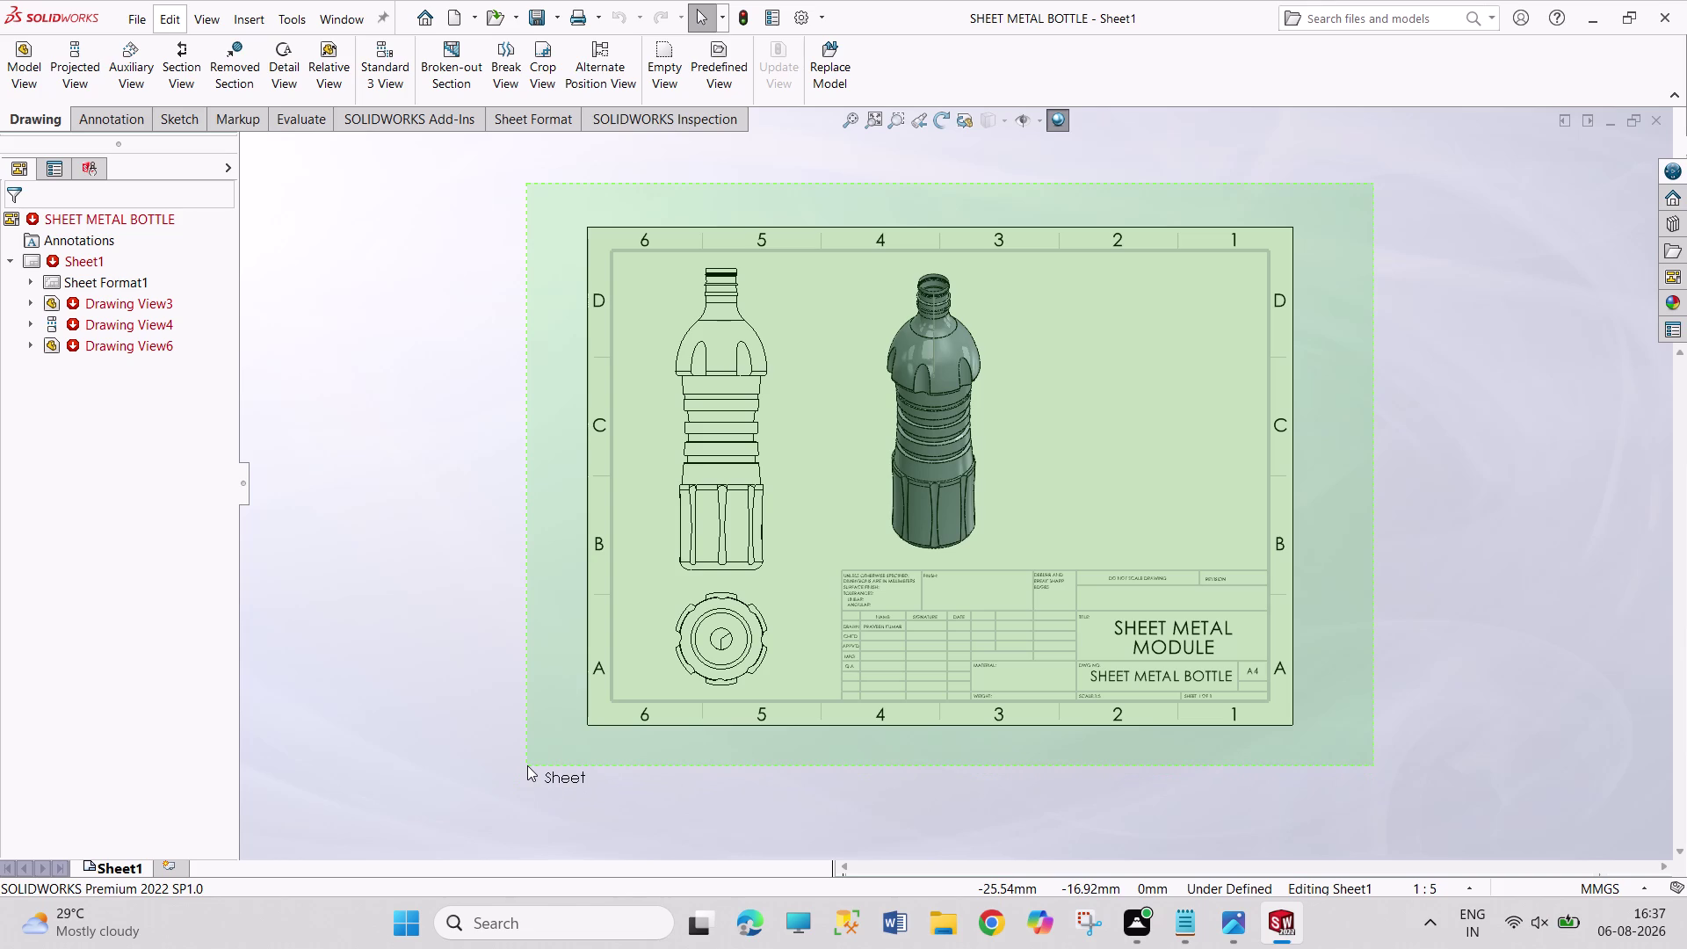
drag(528, 765, 520, 765)
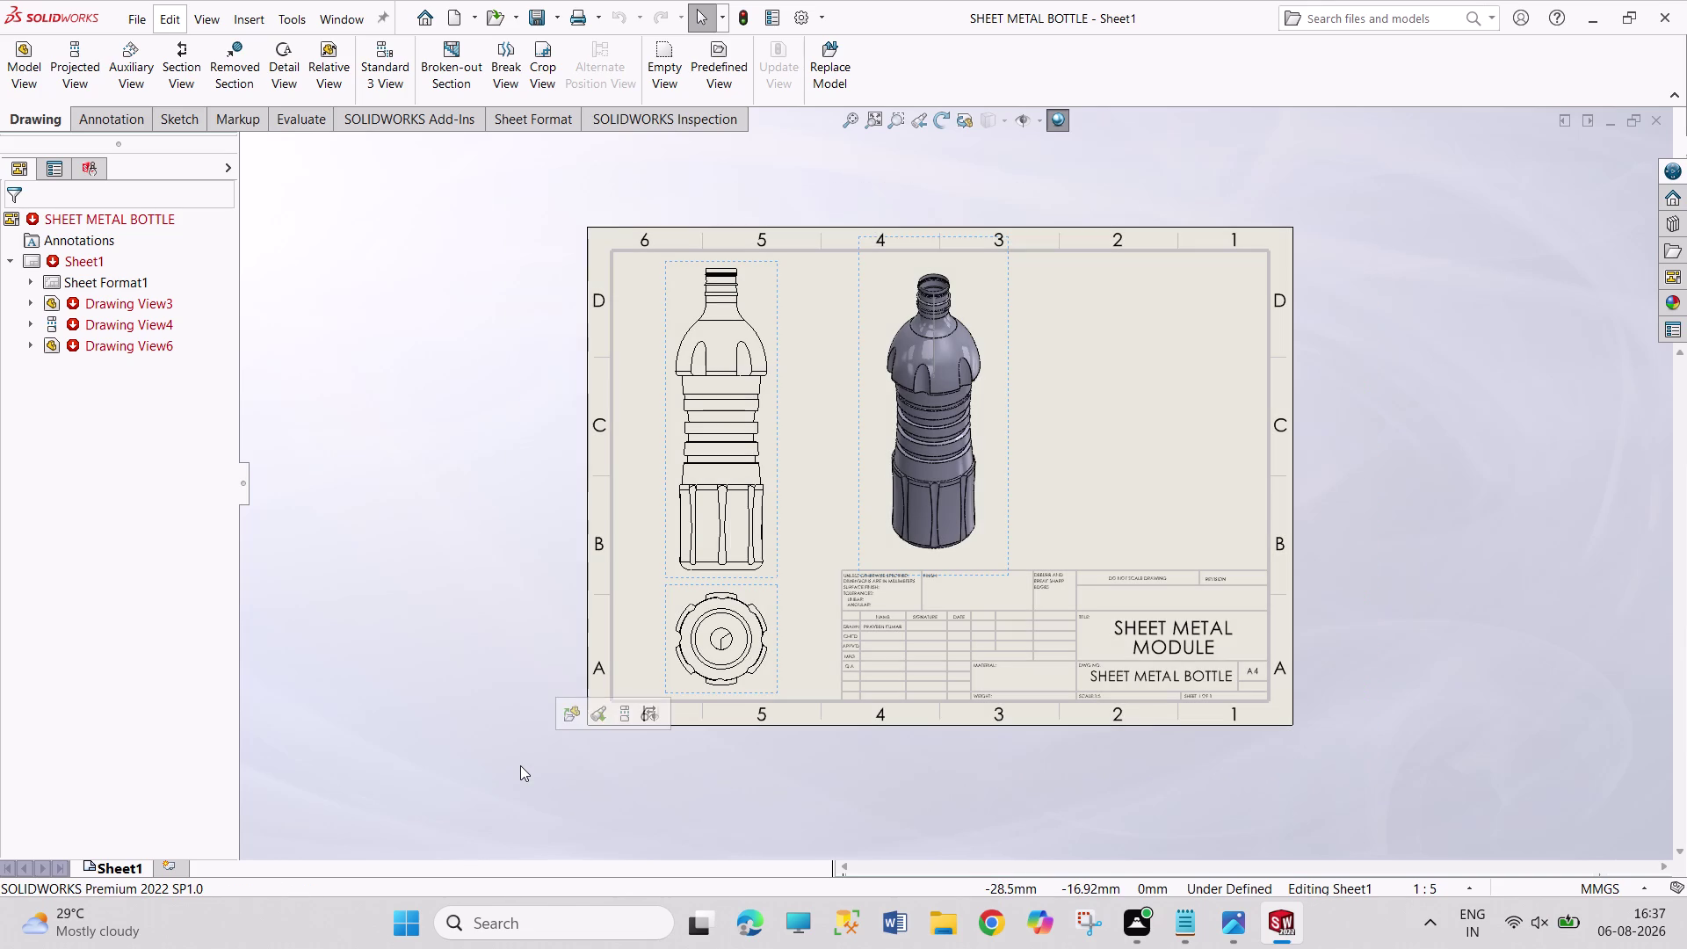
click(1469, 470)
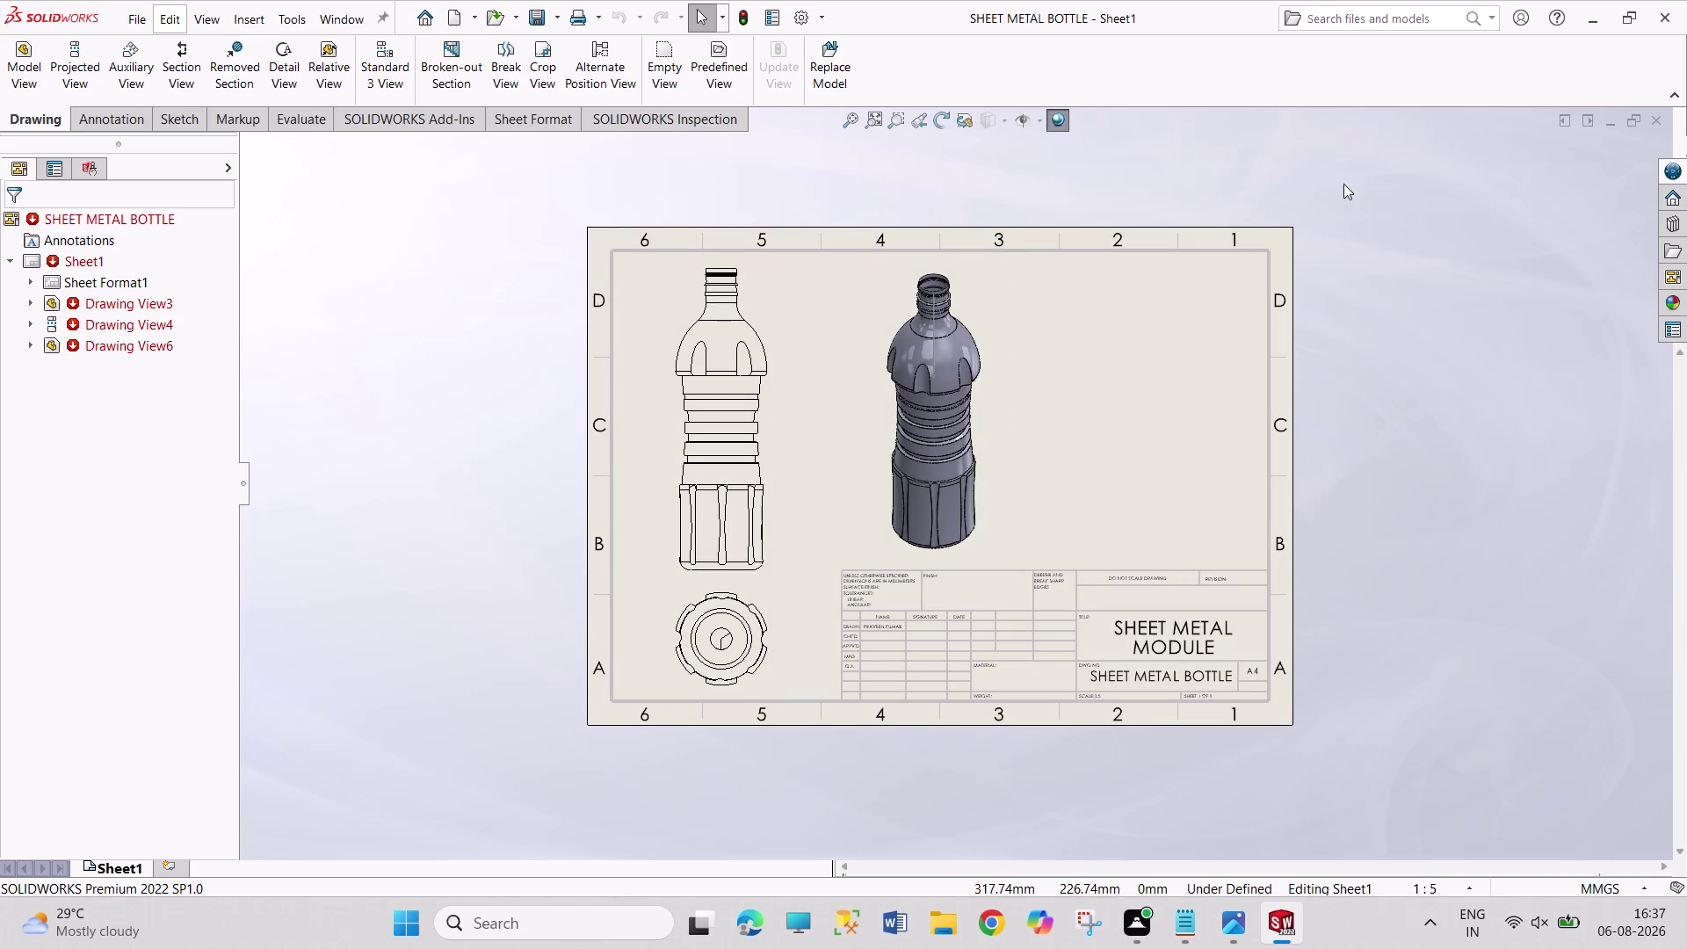
Reselect all three bottle views and bring up Hide/Show Edges.
drag(1344, 183, 1159, 779)
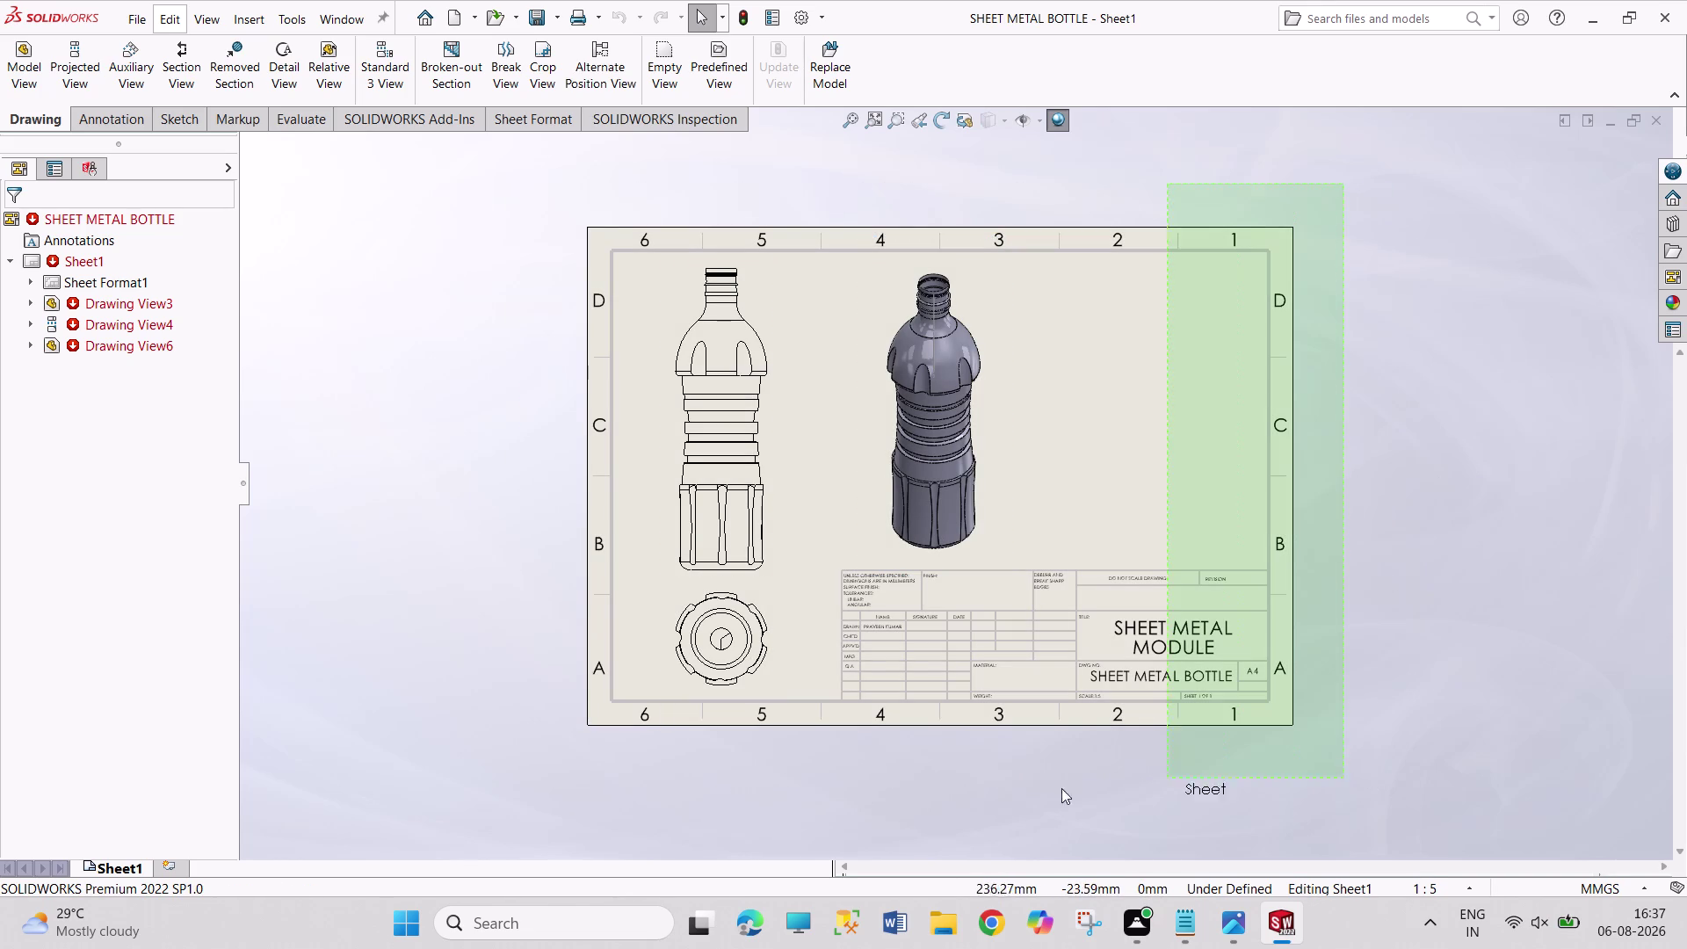
drag(1159, 778, 510, 775)
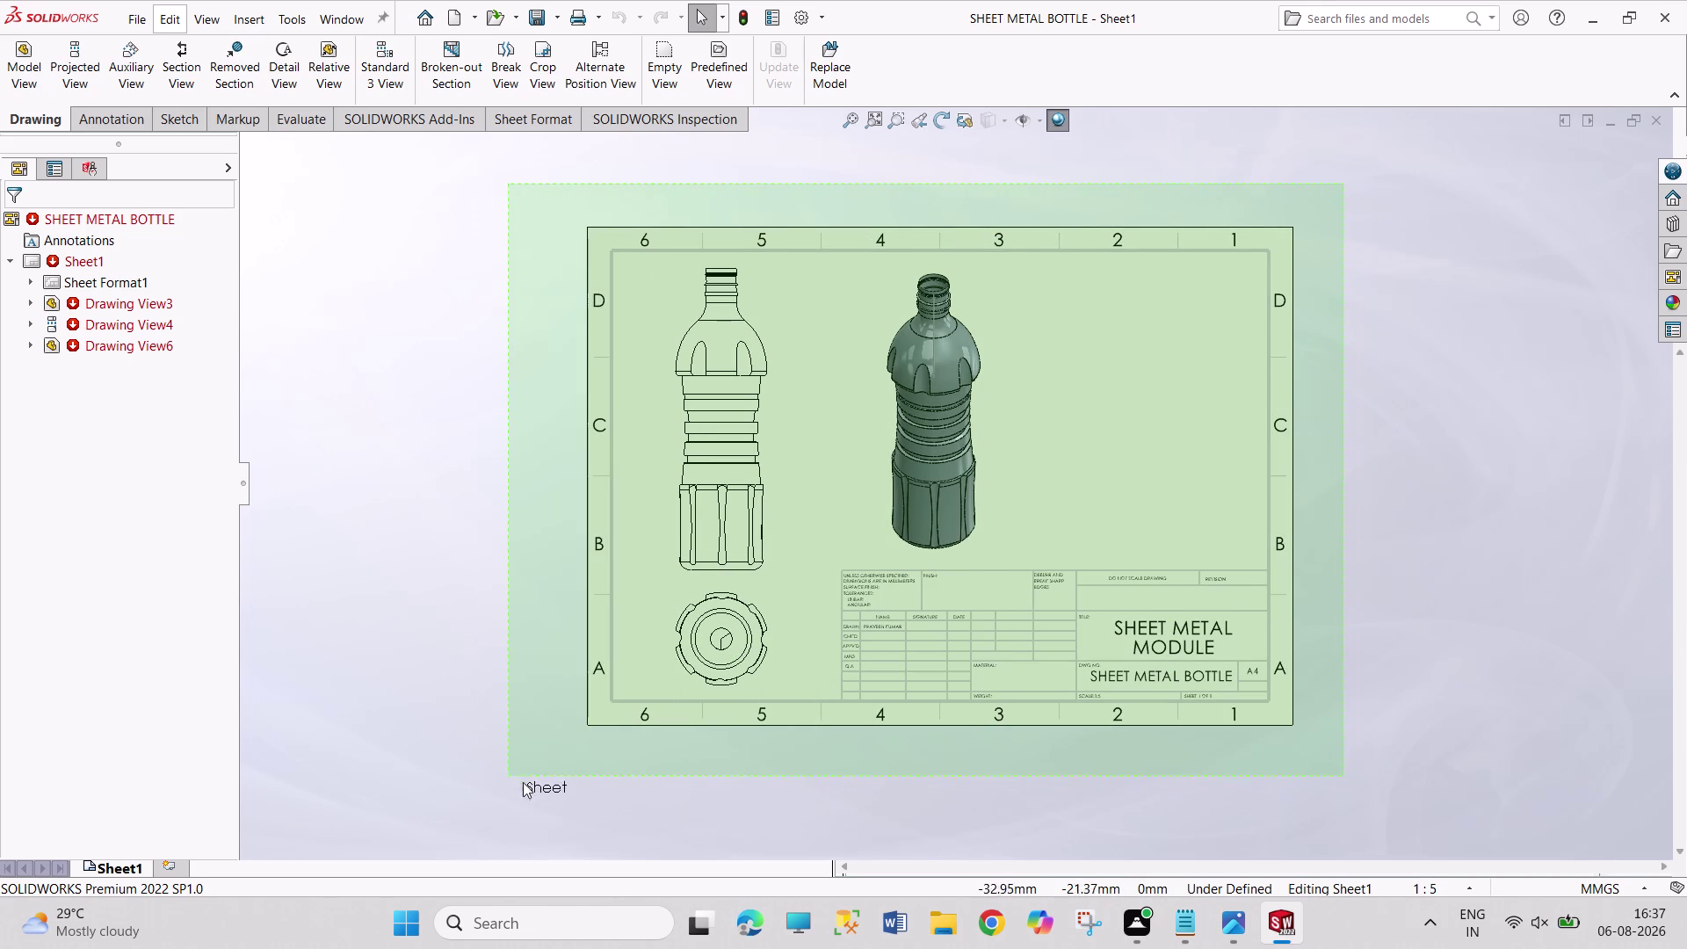
drag(509, 776, 530, 785)
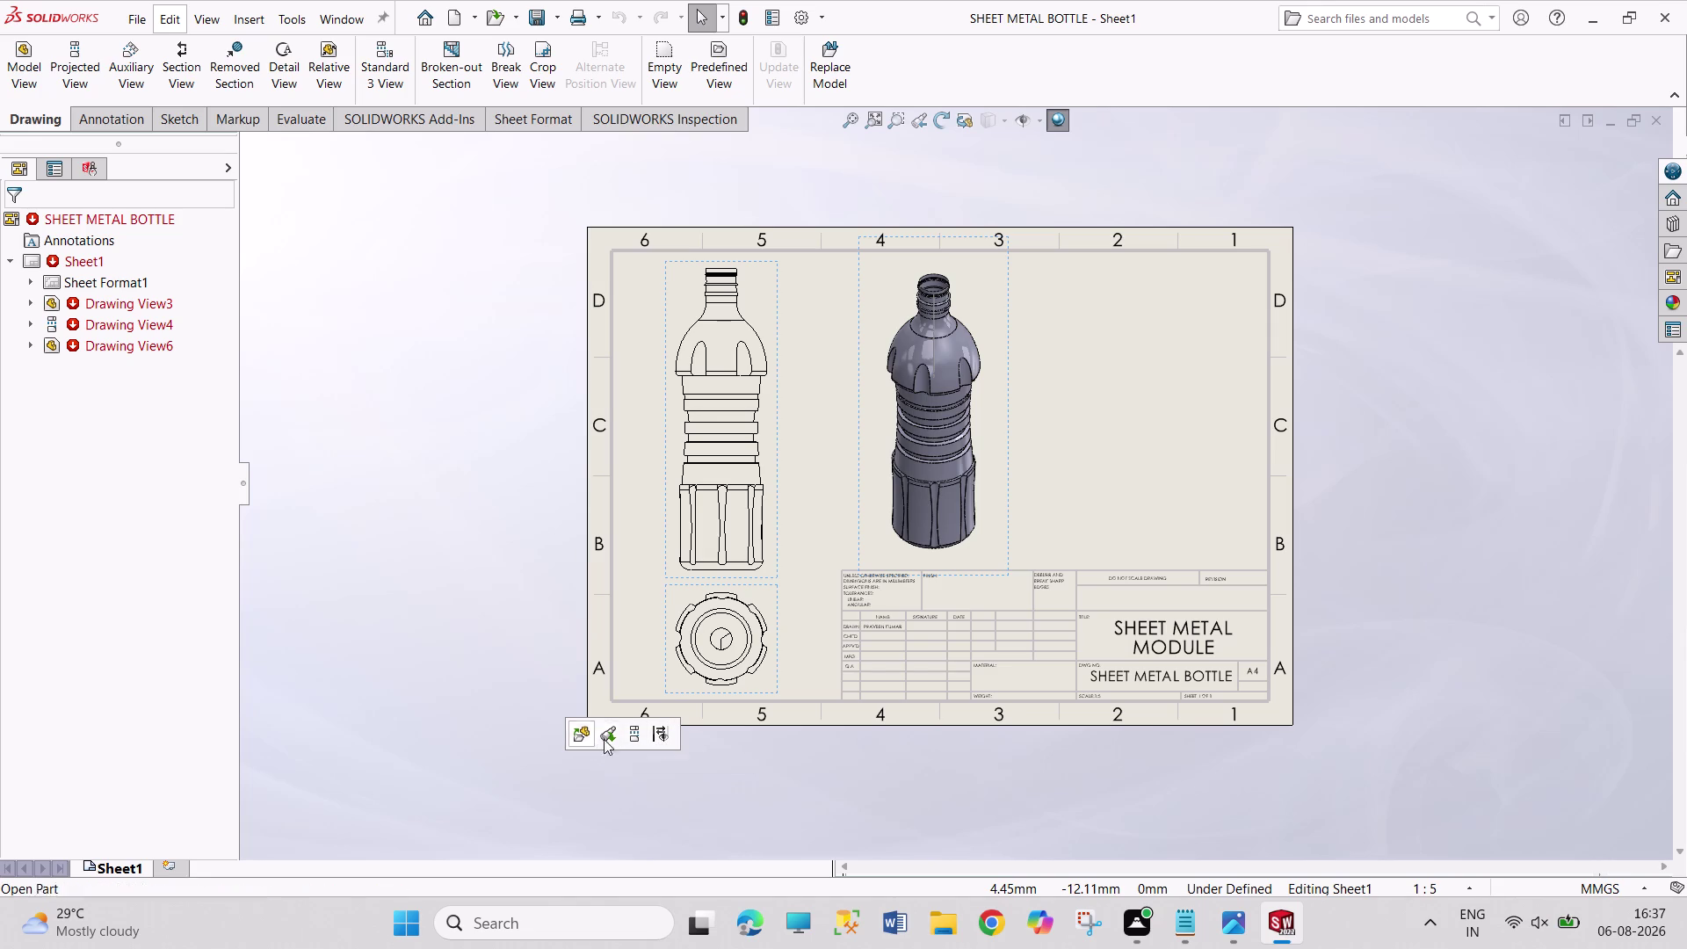
click(653, 737)
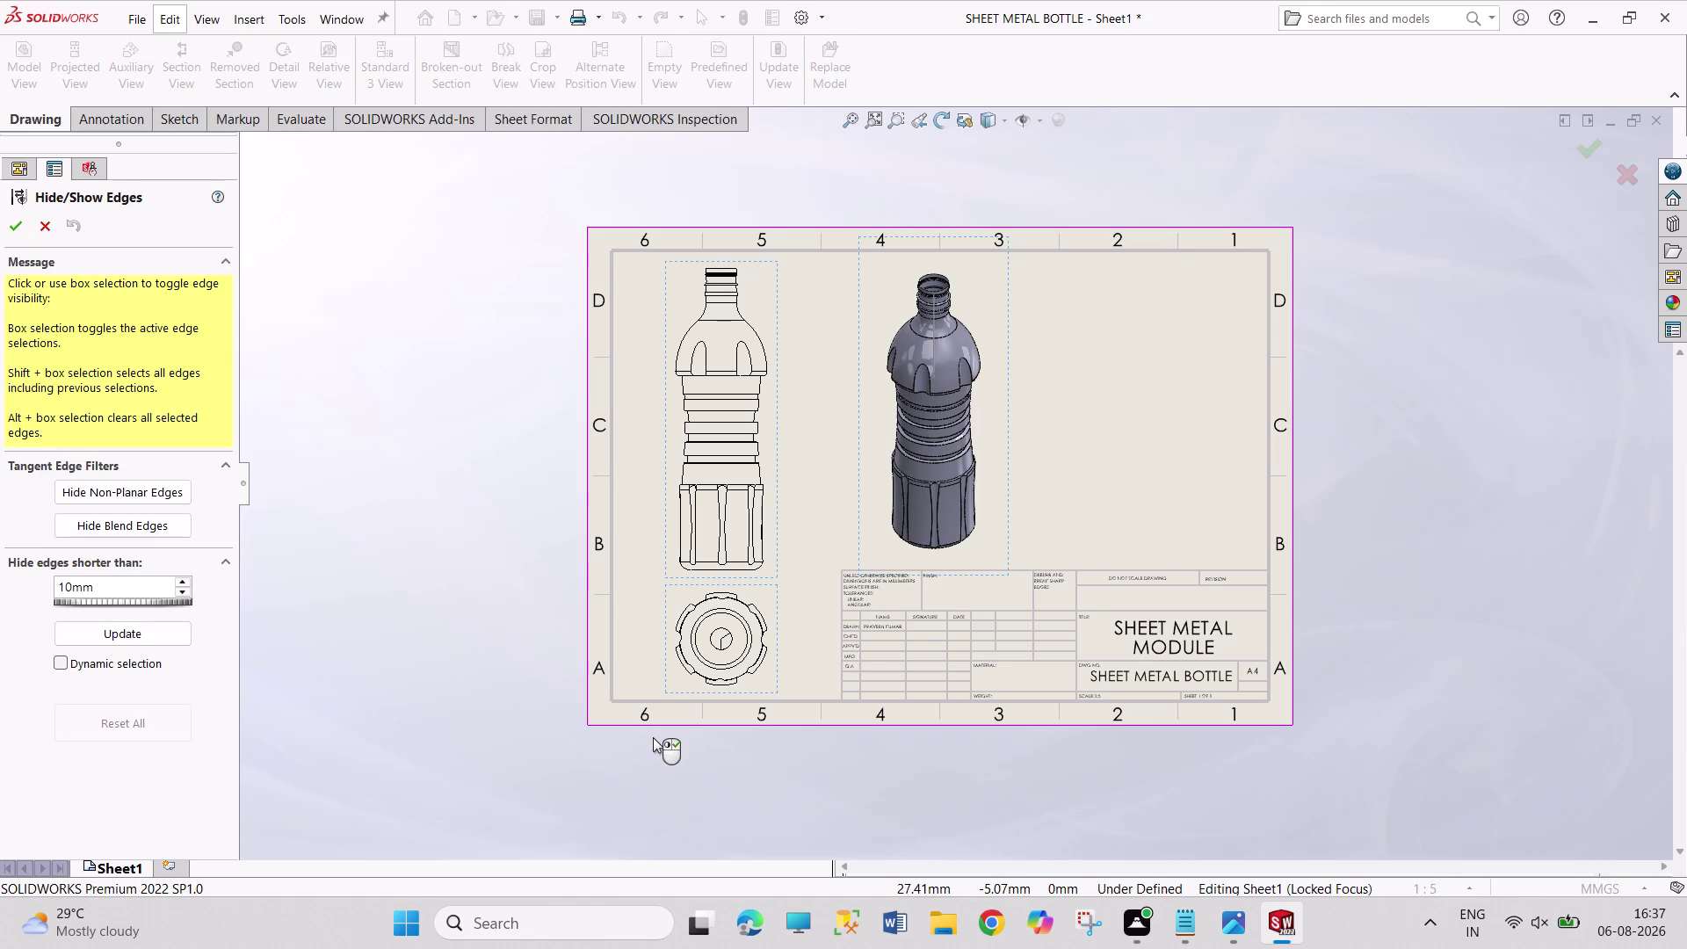
Select the bottle's front view (Drawing View3) for edge hiding.
click(659, 524)
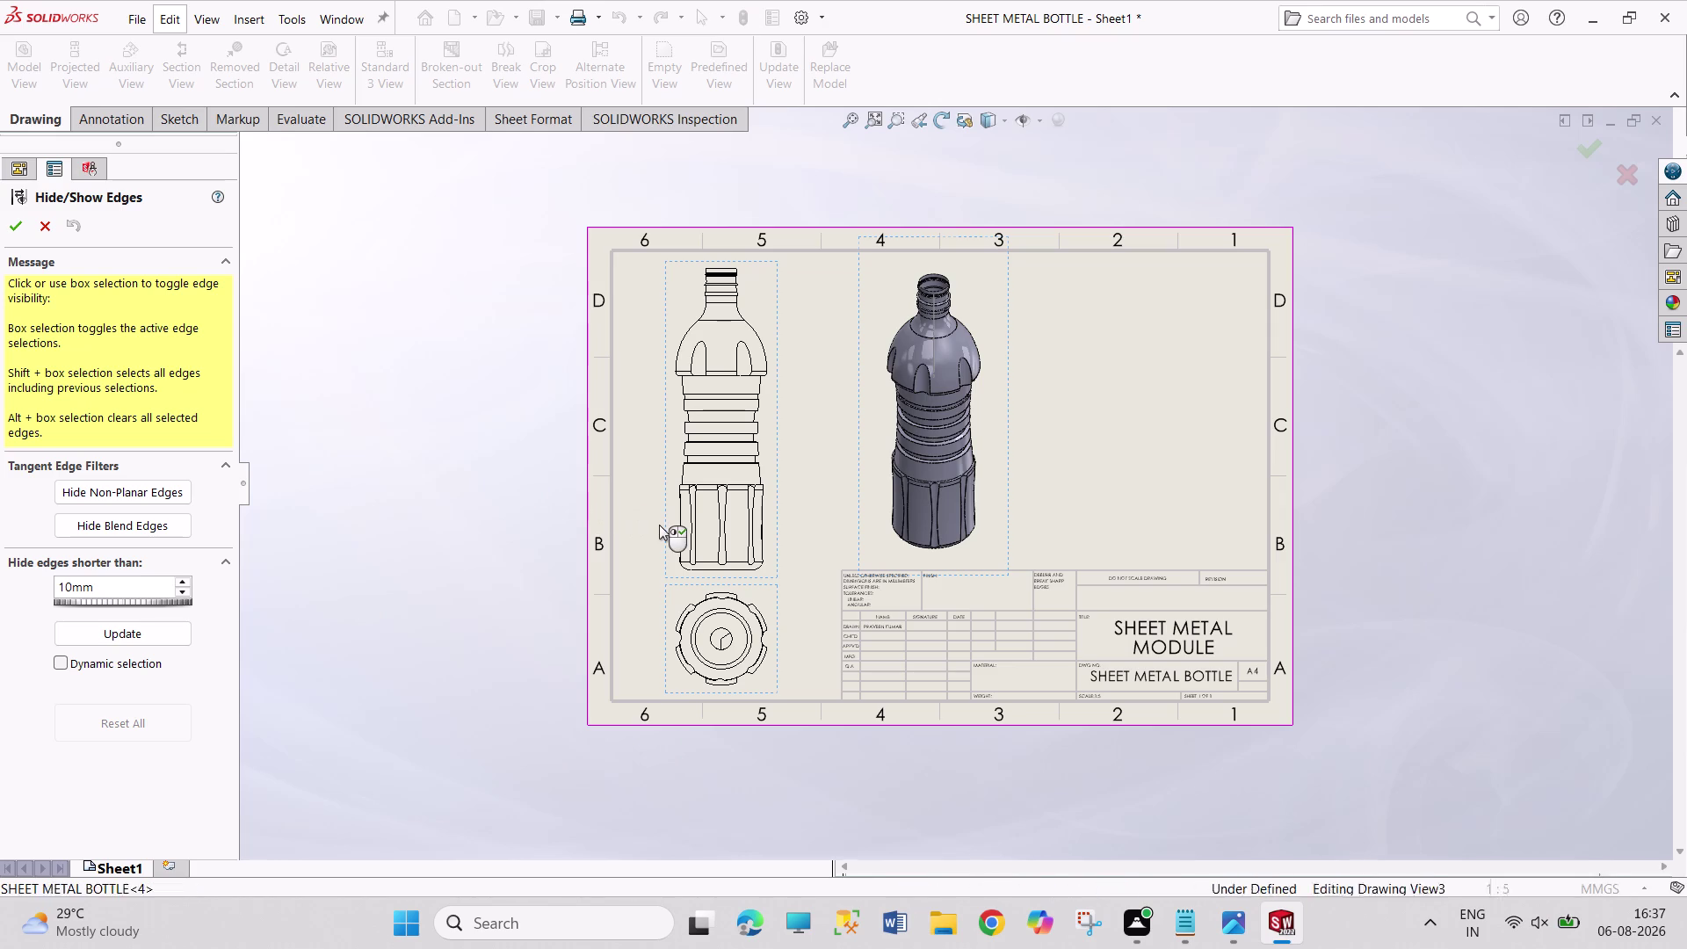
click(665, 532)
double_click(665, 531)
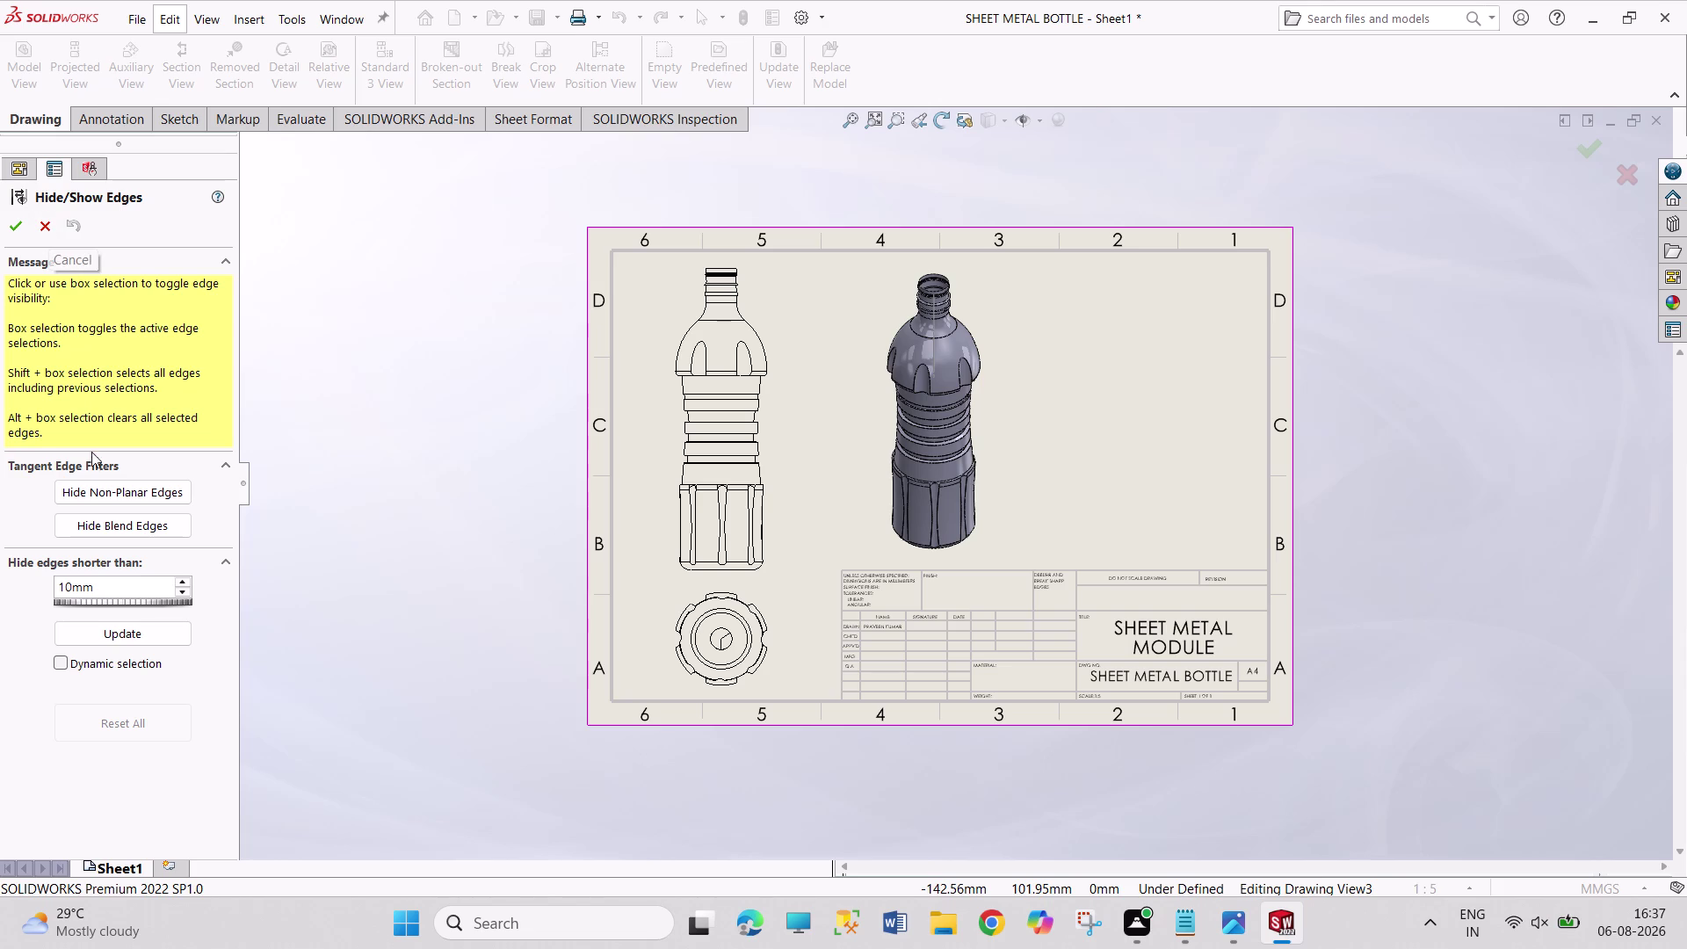
click(107, 638)
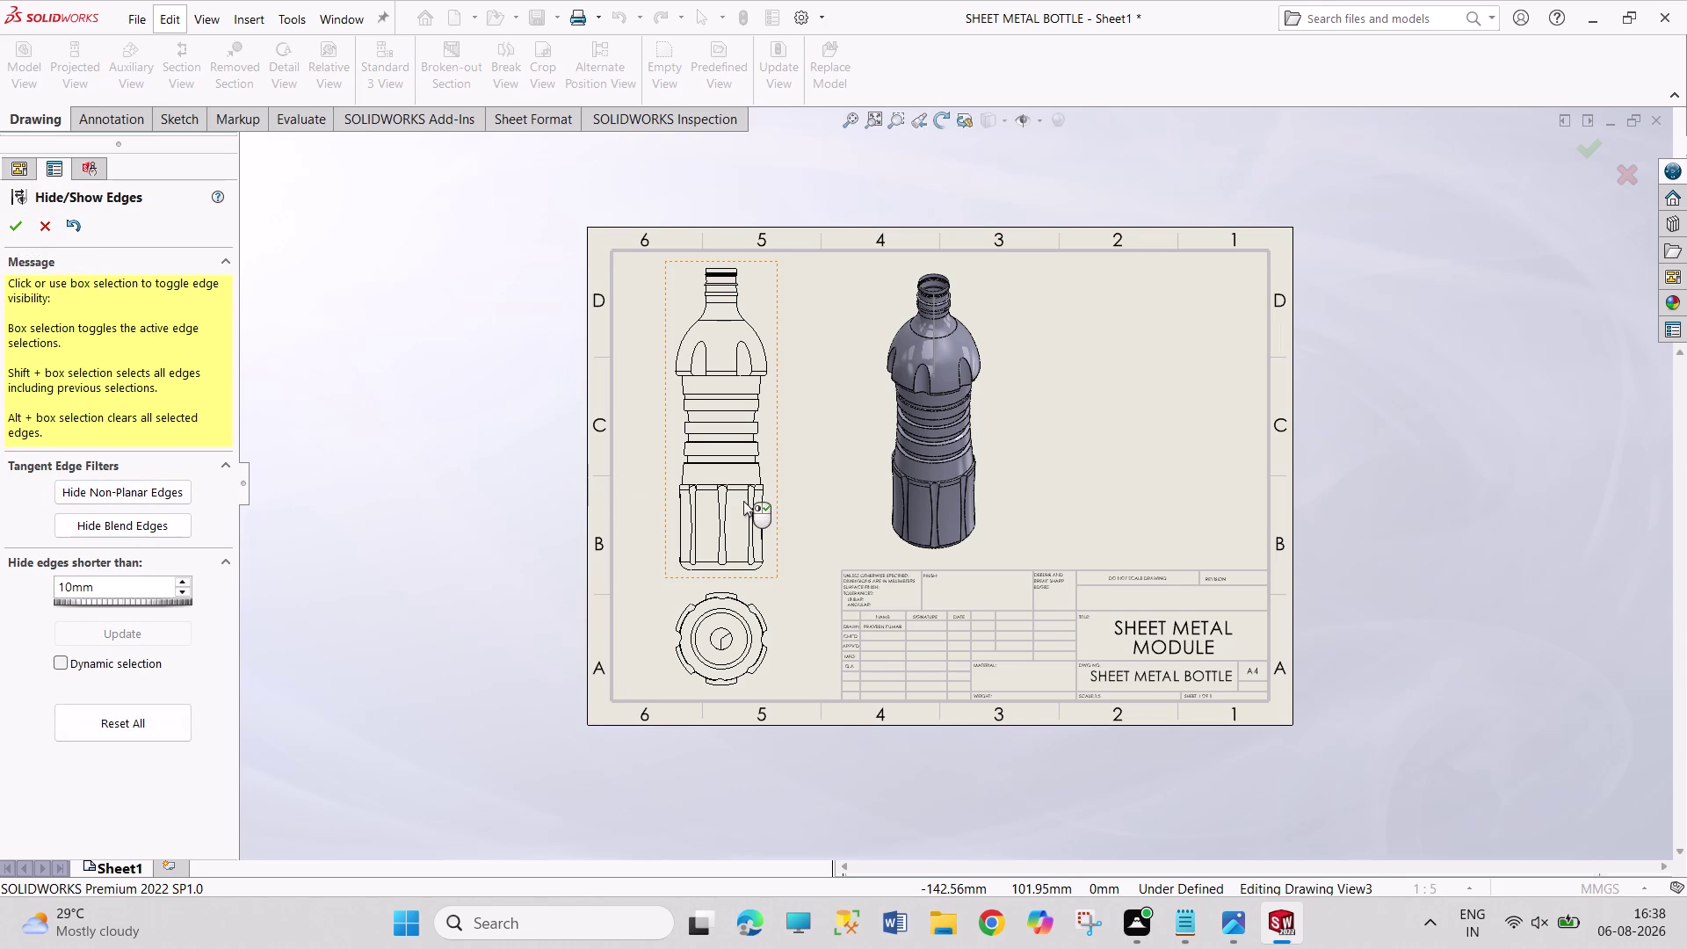
double_click(775, 501)
double_click(775, 501)
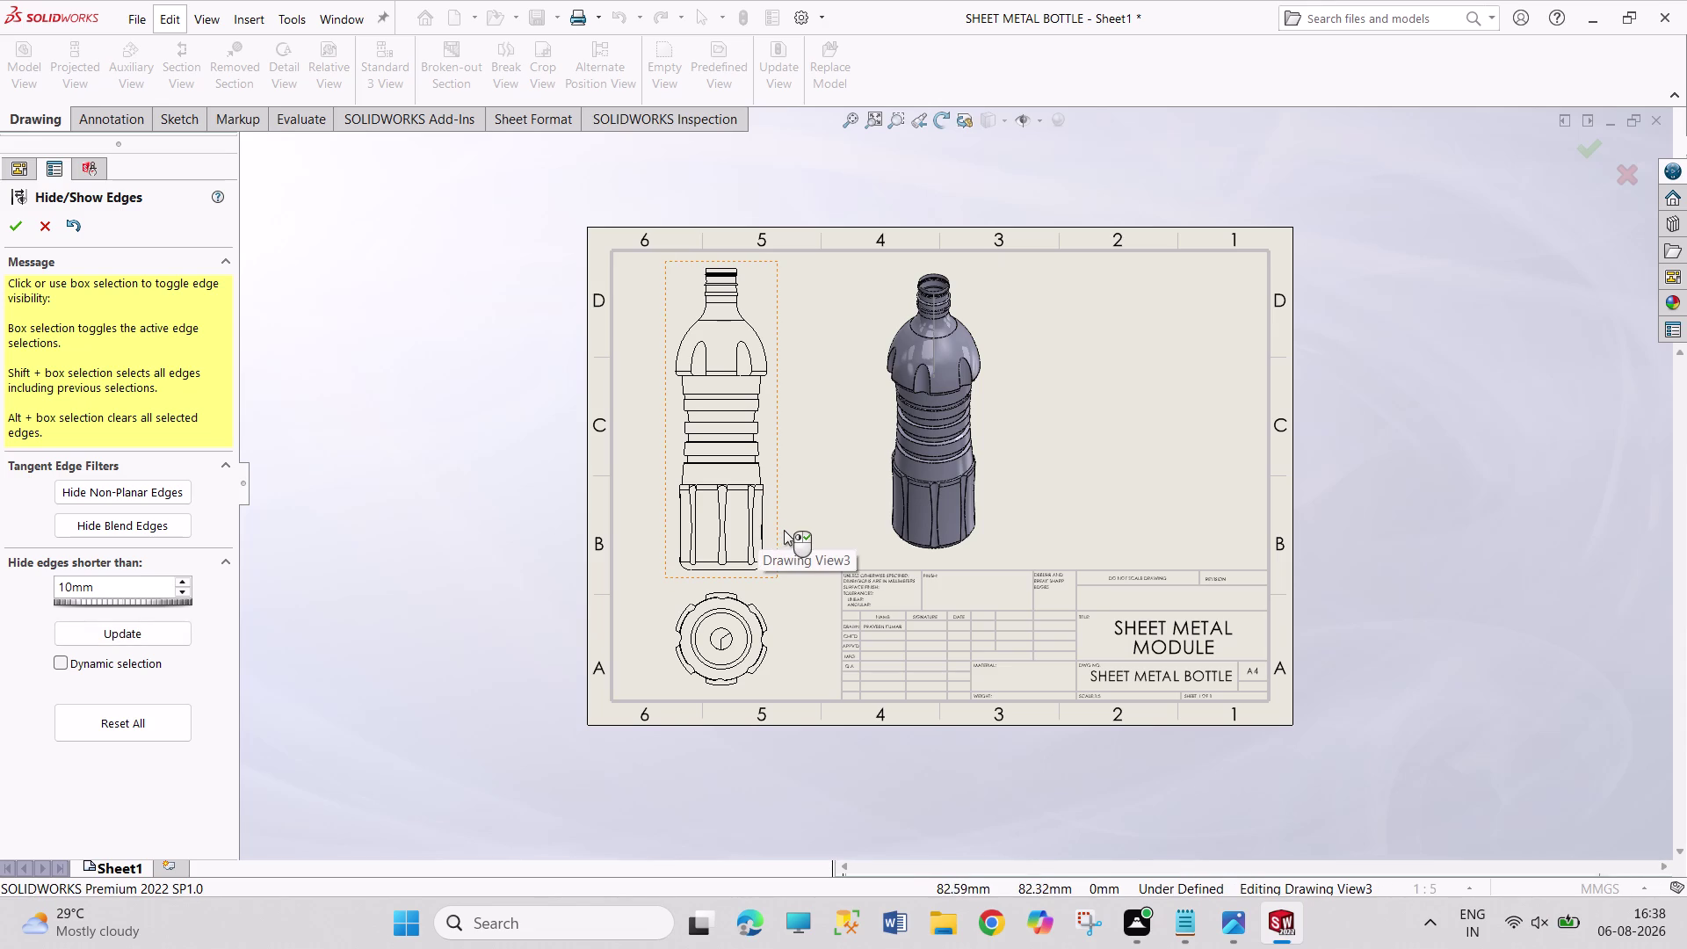
Hide non-planar and blend edges in the front view and confirm.
click(166, 499)
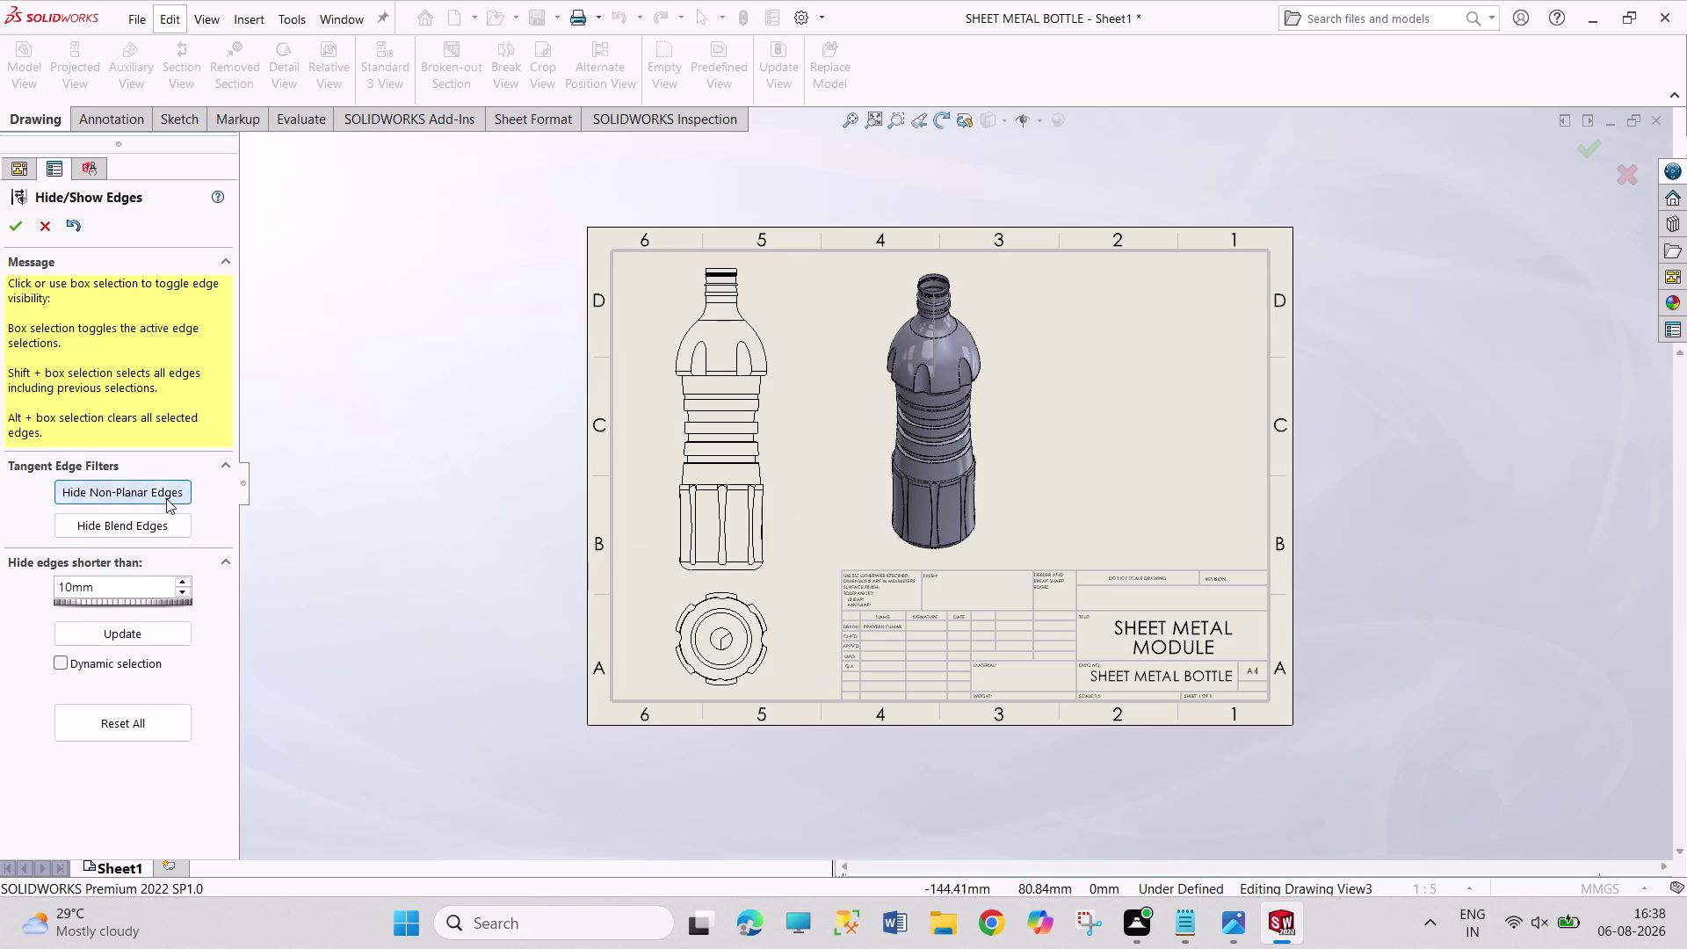
click(174, 521)
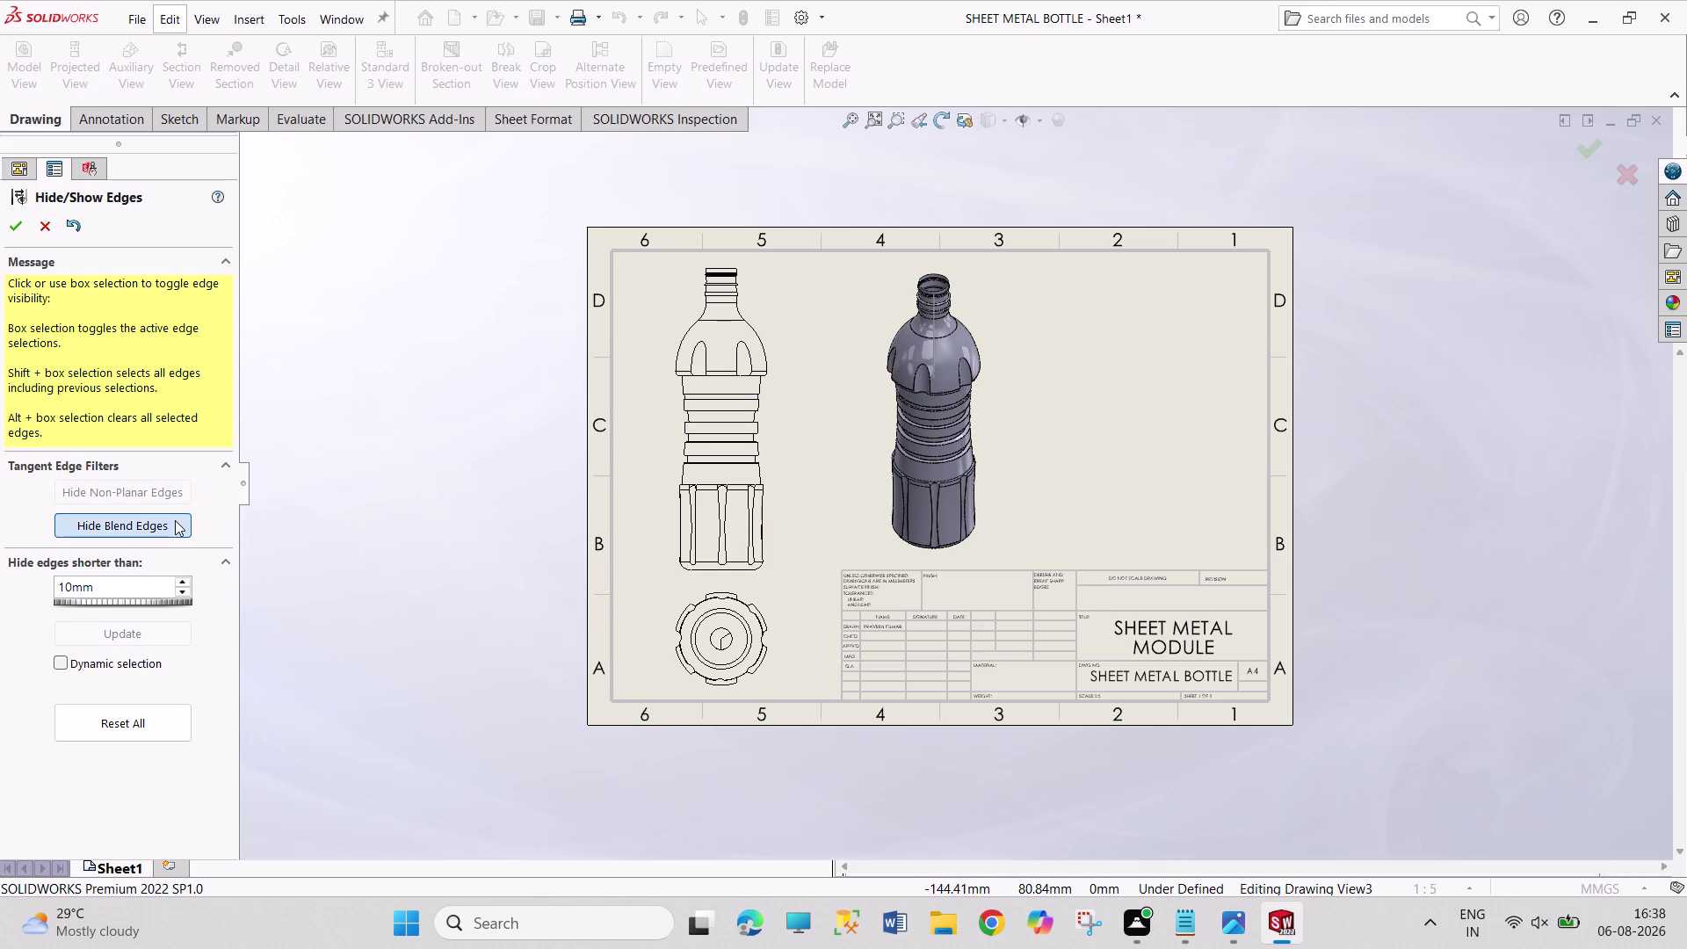
click(53, 232)
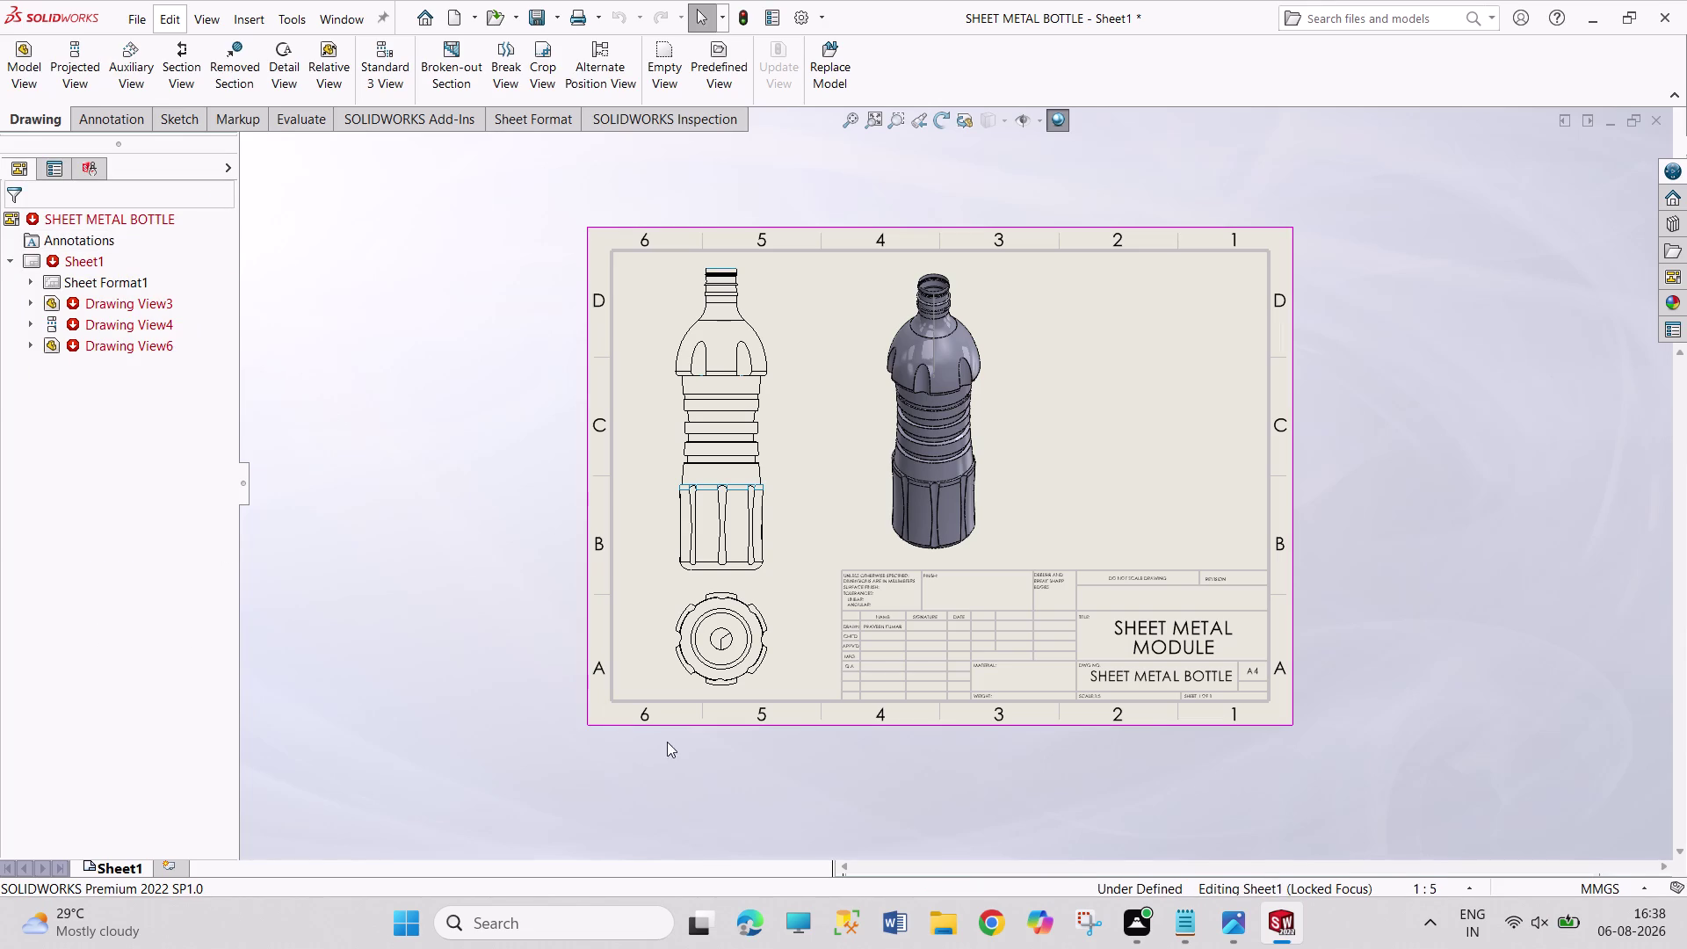
drag(1376, 185, 1394, 636)
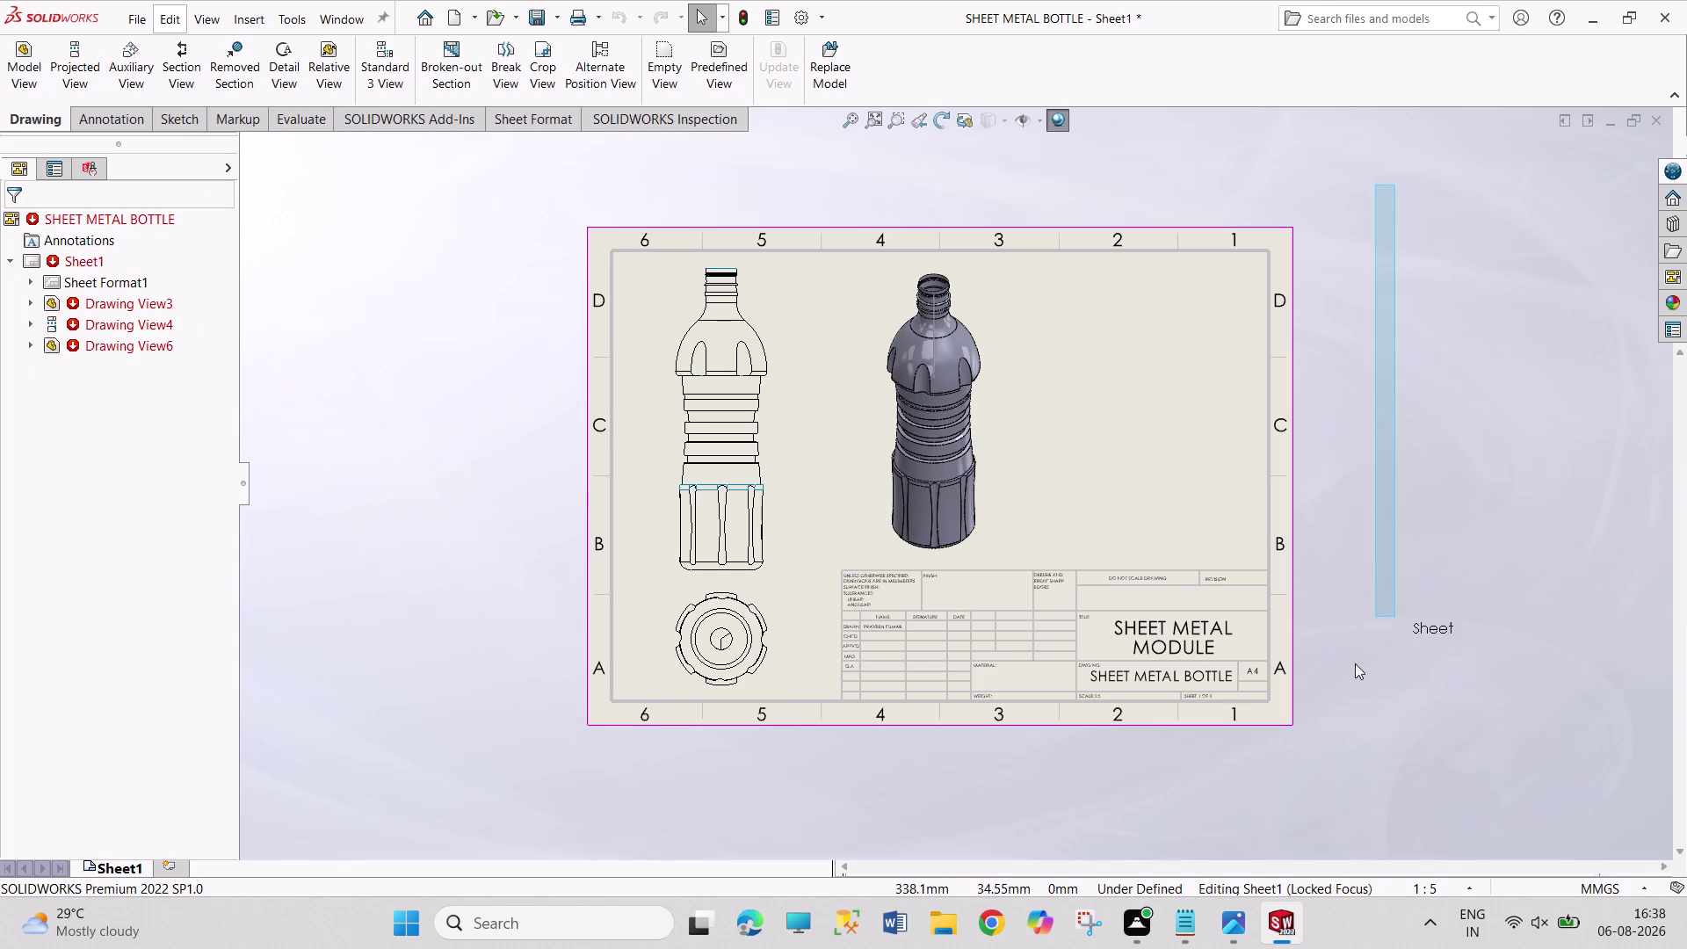
drag(1393, 636, 469, 763)
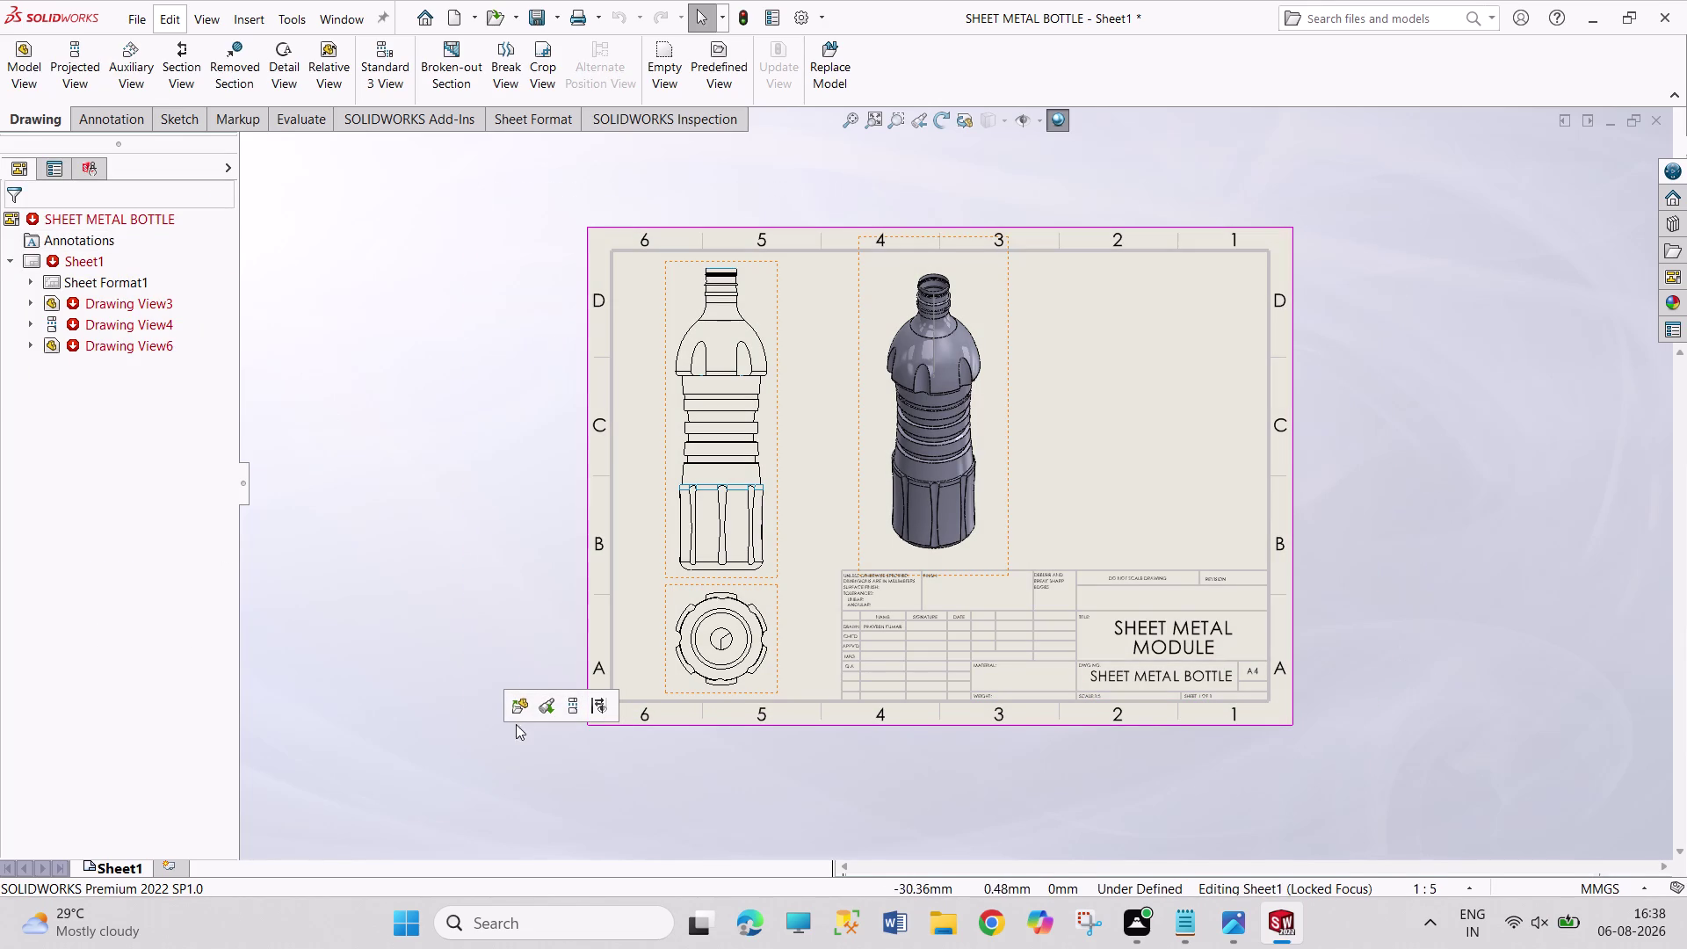
click(606, 713)
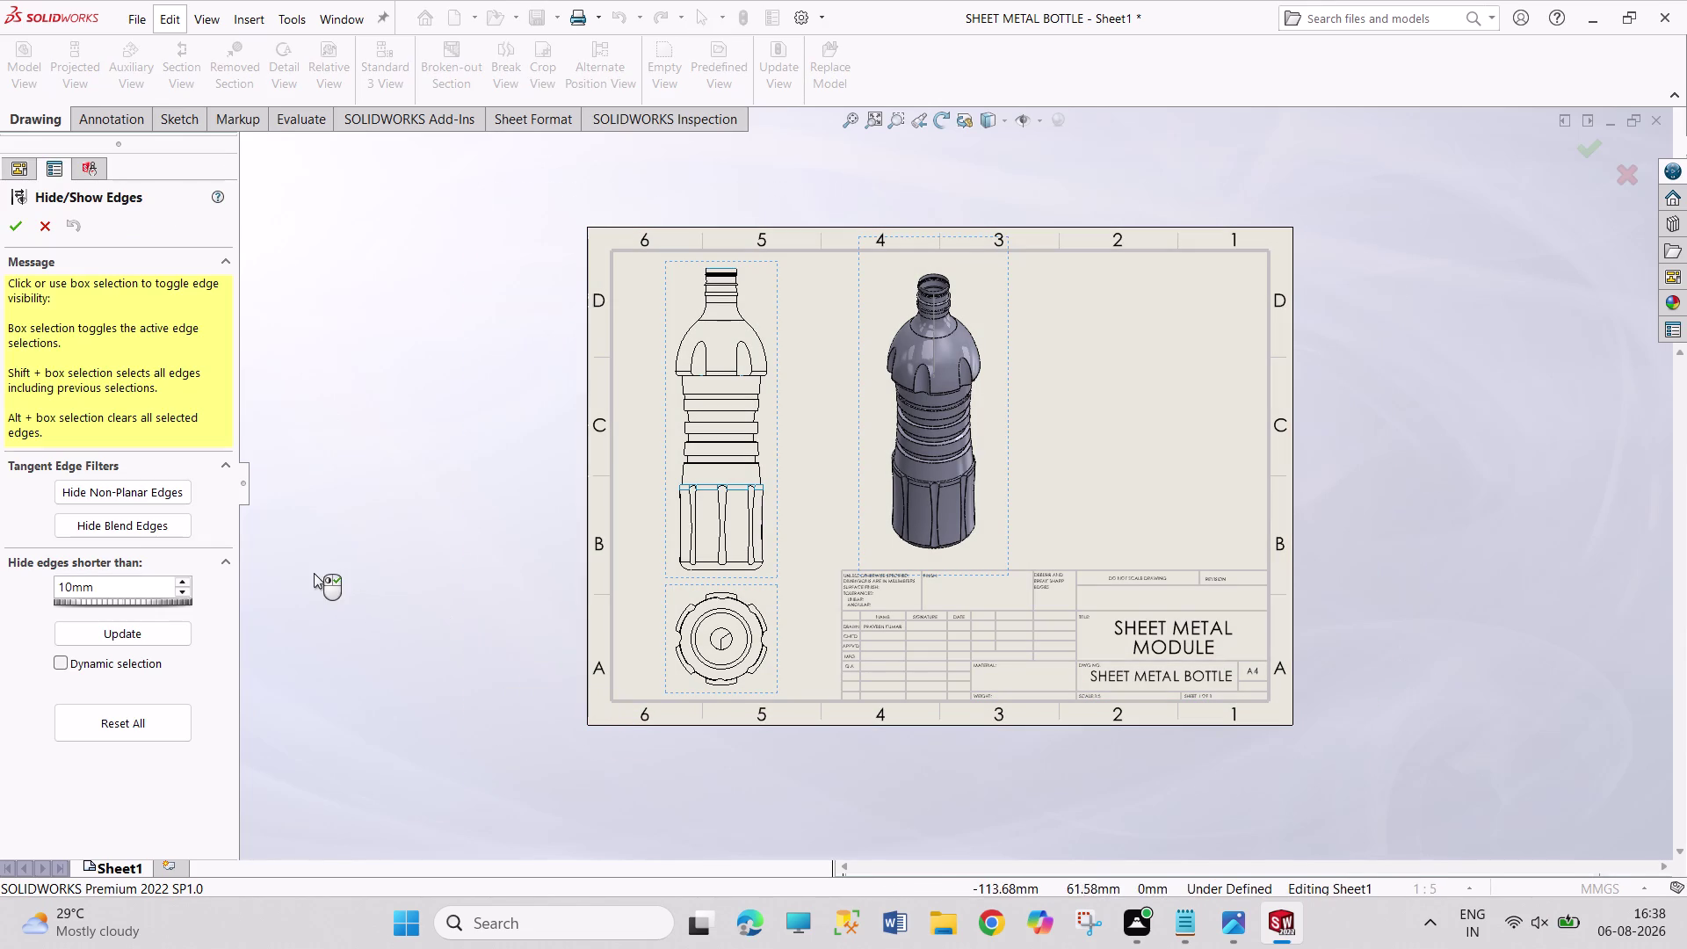
drag(418, 451, 423, 462)
drag(405, 352, 467, 471)
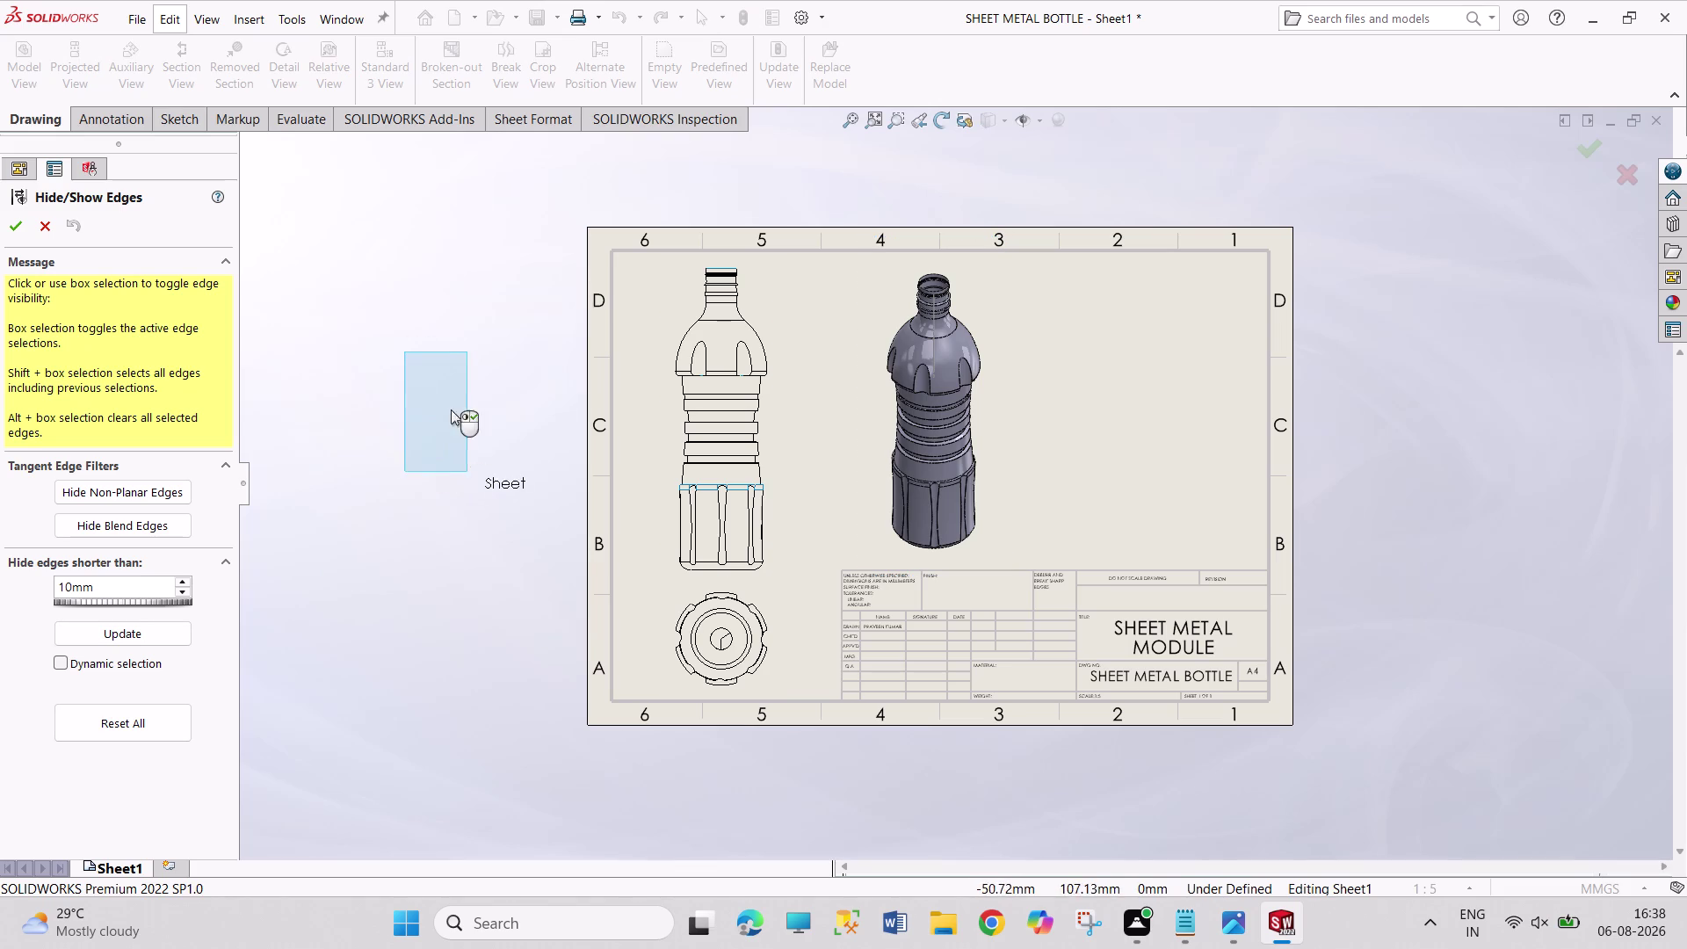
drag(407, 364, 490, 430)
drag(428, 366, 497, 444)
click(455, 376)
right_click(456, 376)
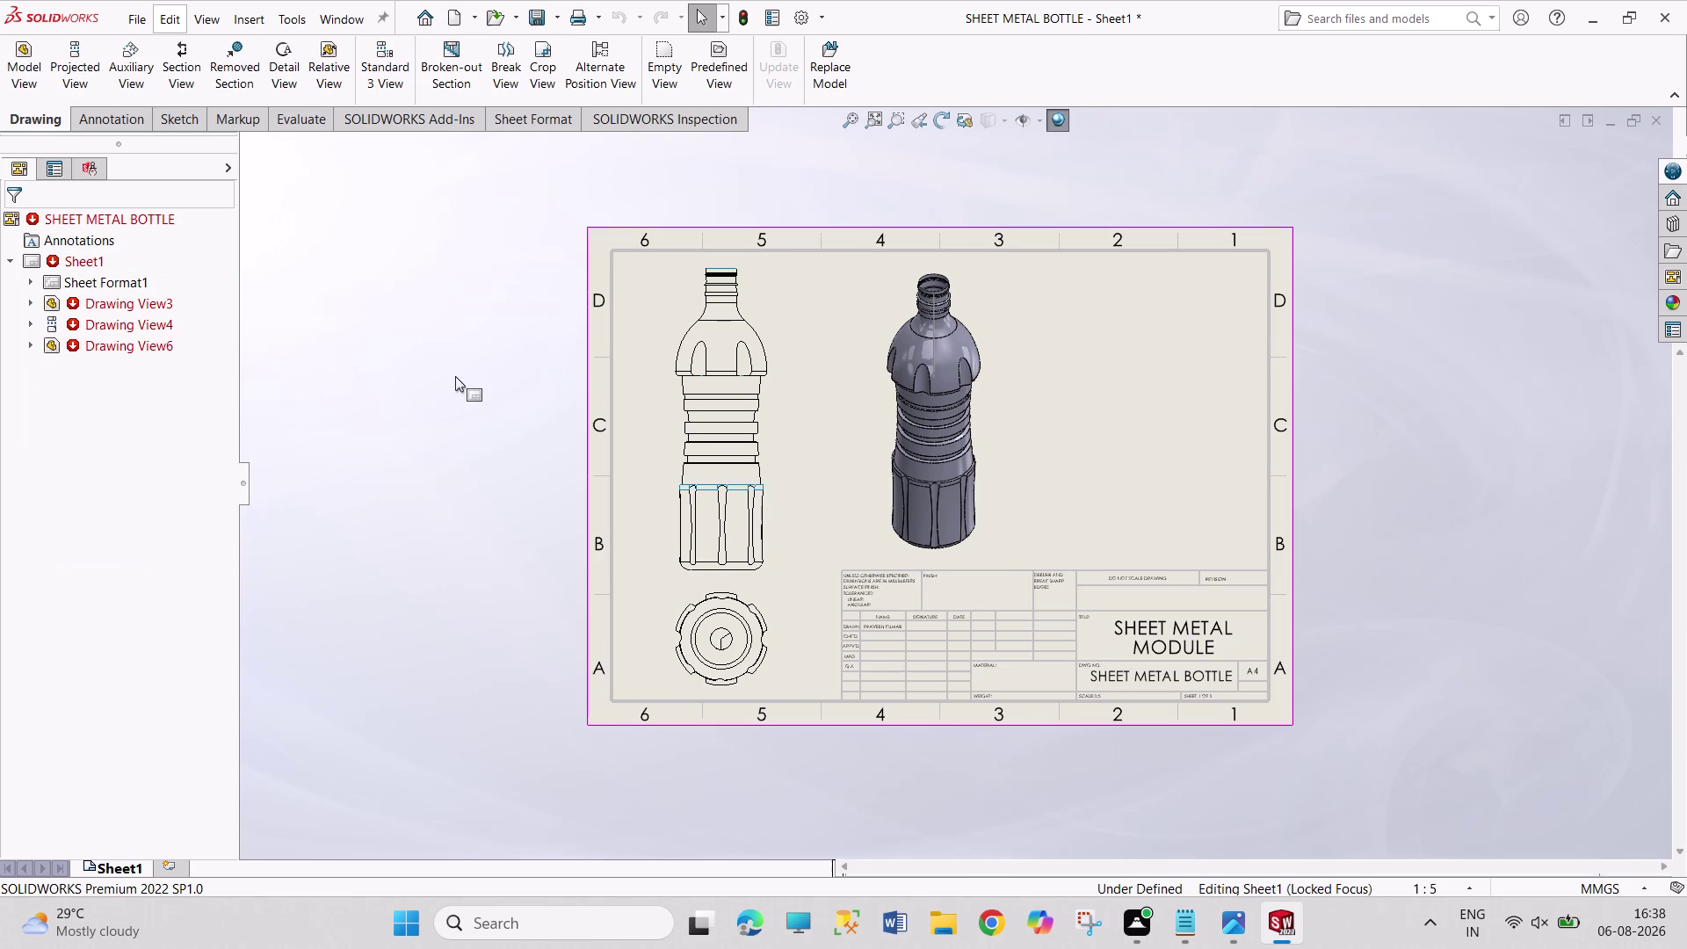
drag(455, 376, 495, 452)
drag(470, 402, 495, 448)
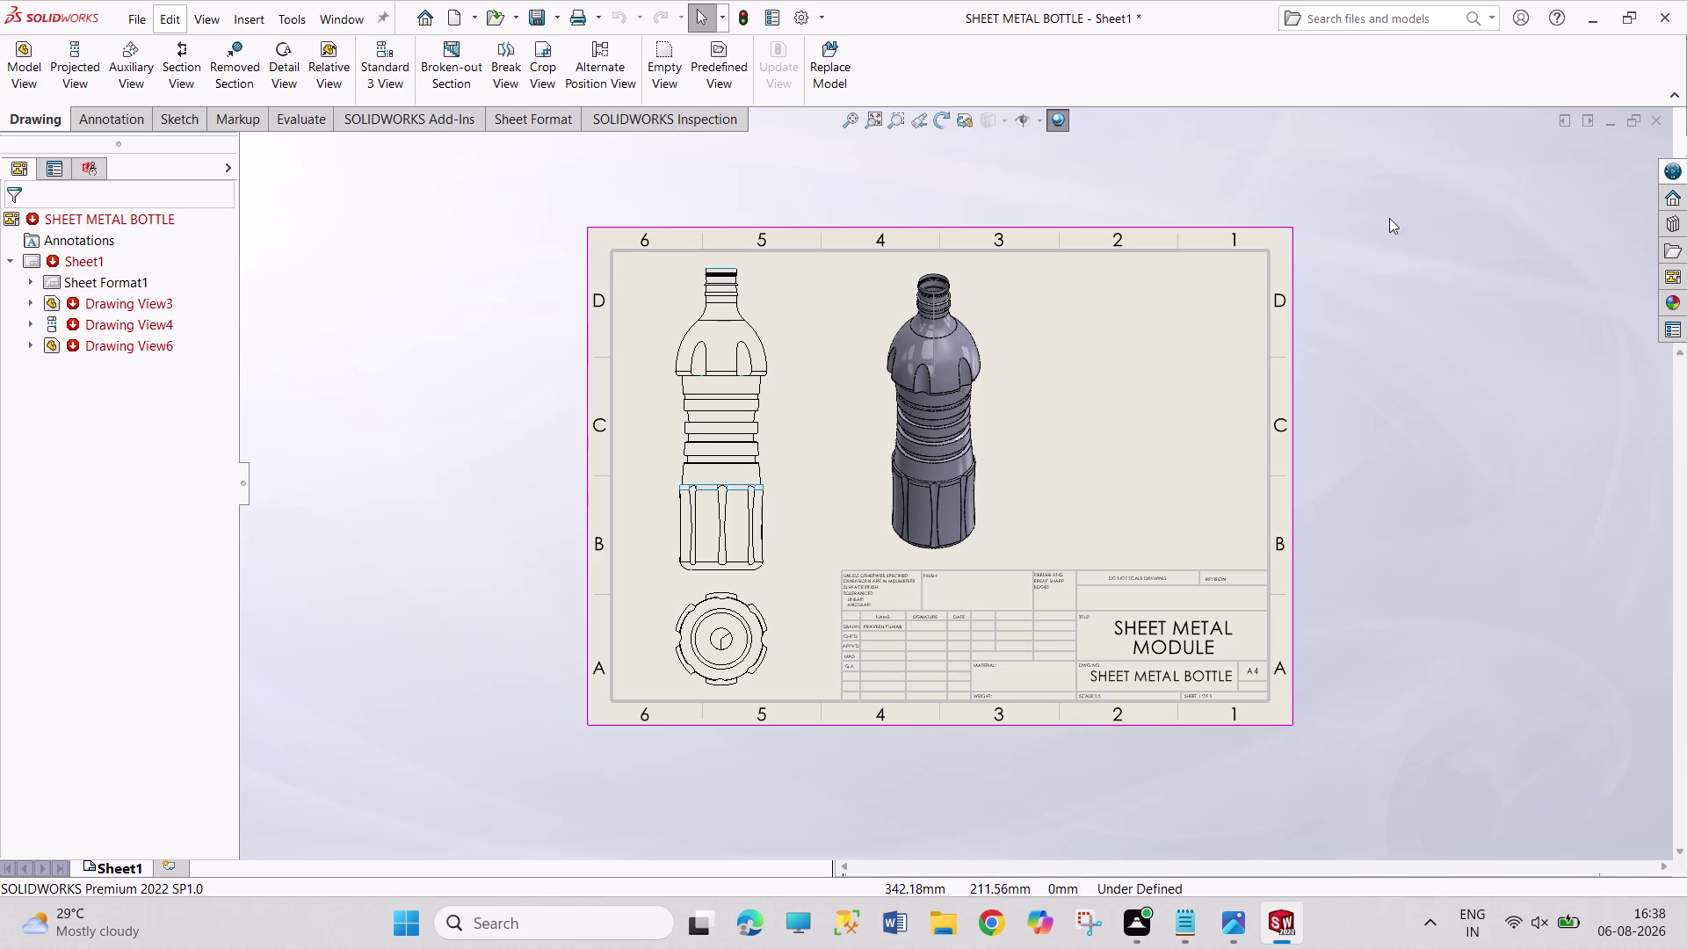
Box-select across the right-hand bottle view and the sheet.
drag(1364, 199, 1533, 775)
drag(1369, 176, 1529, 759)
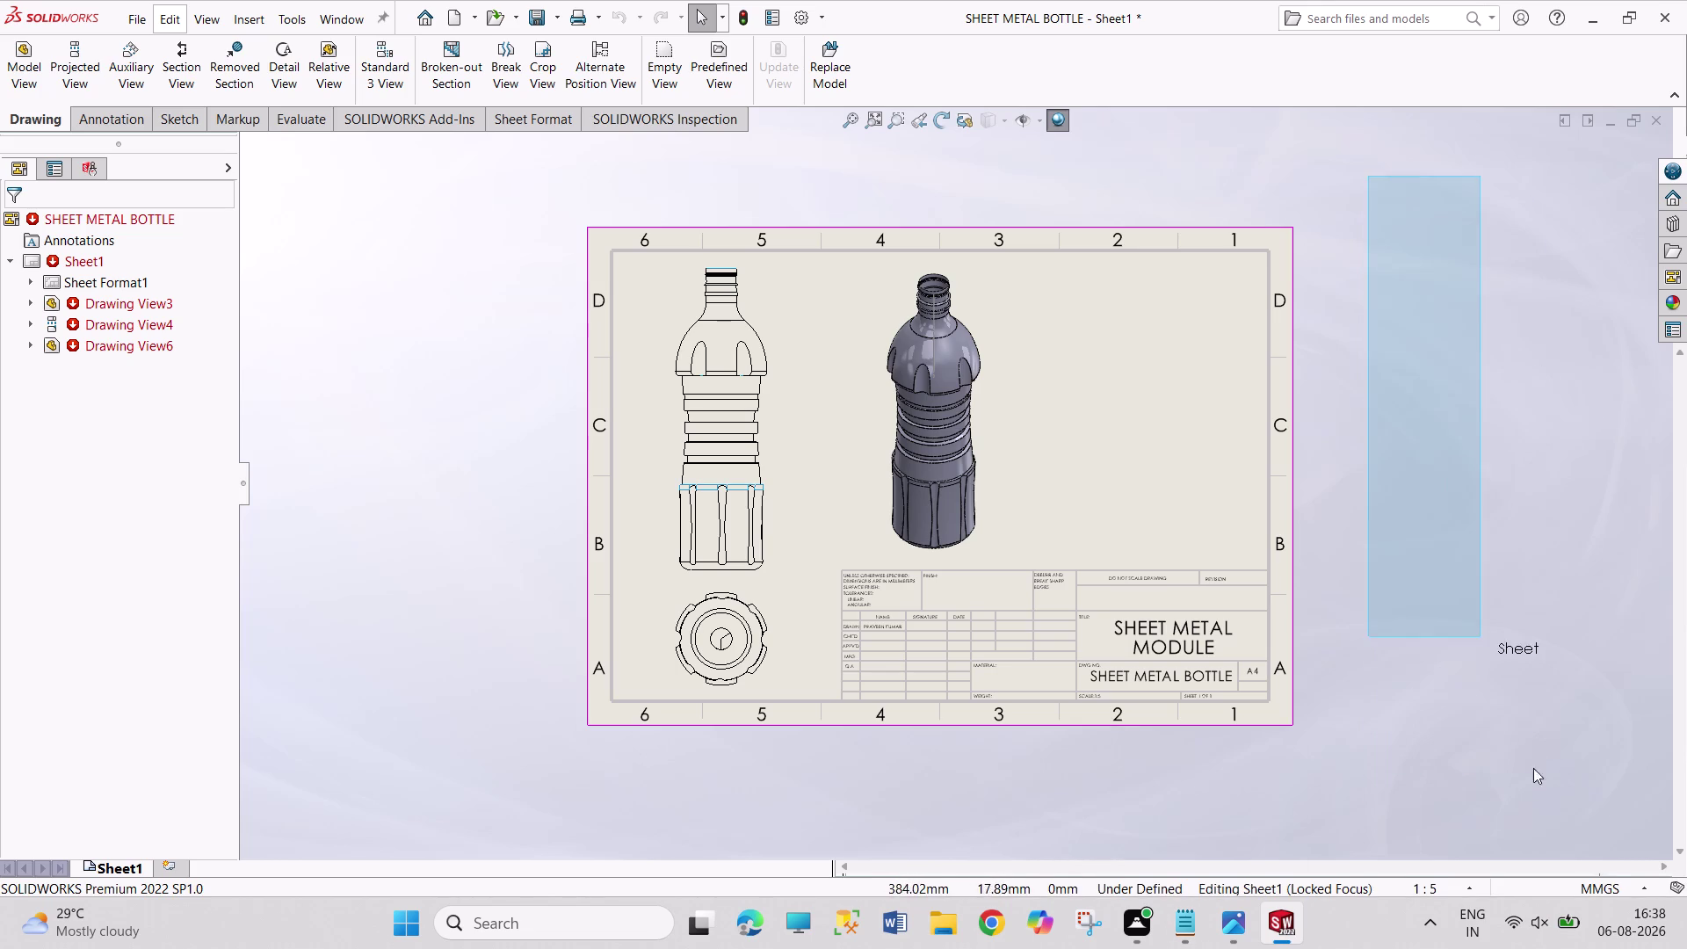
drag(1529, 759, 1533, 767)
drag(1300, 183, 1481, 750)
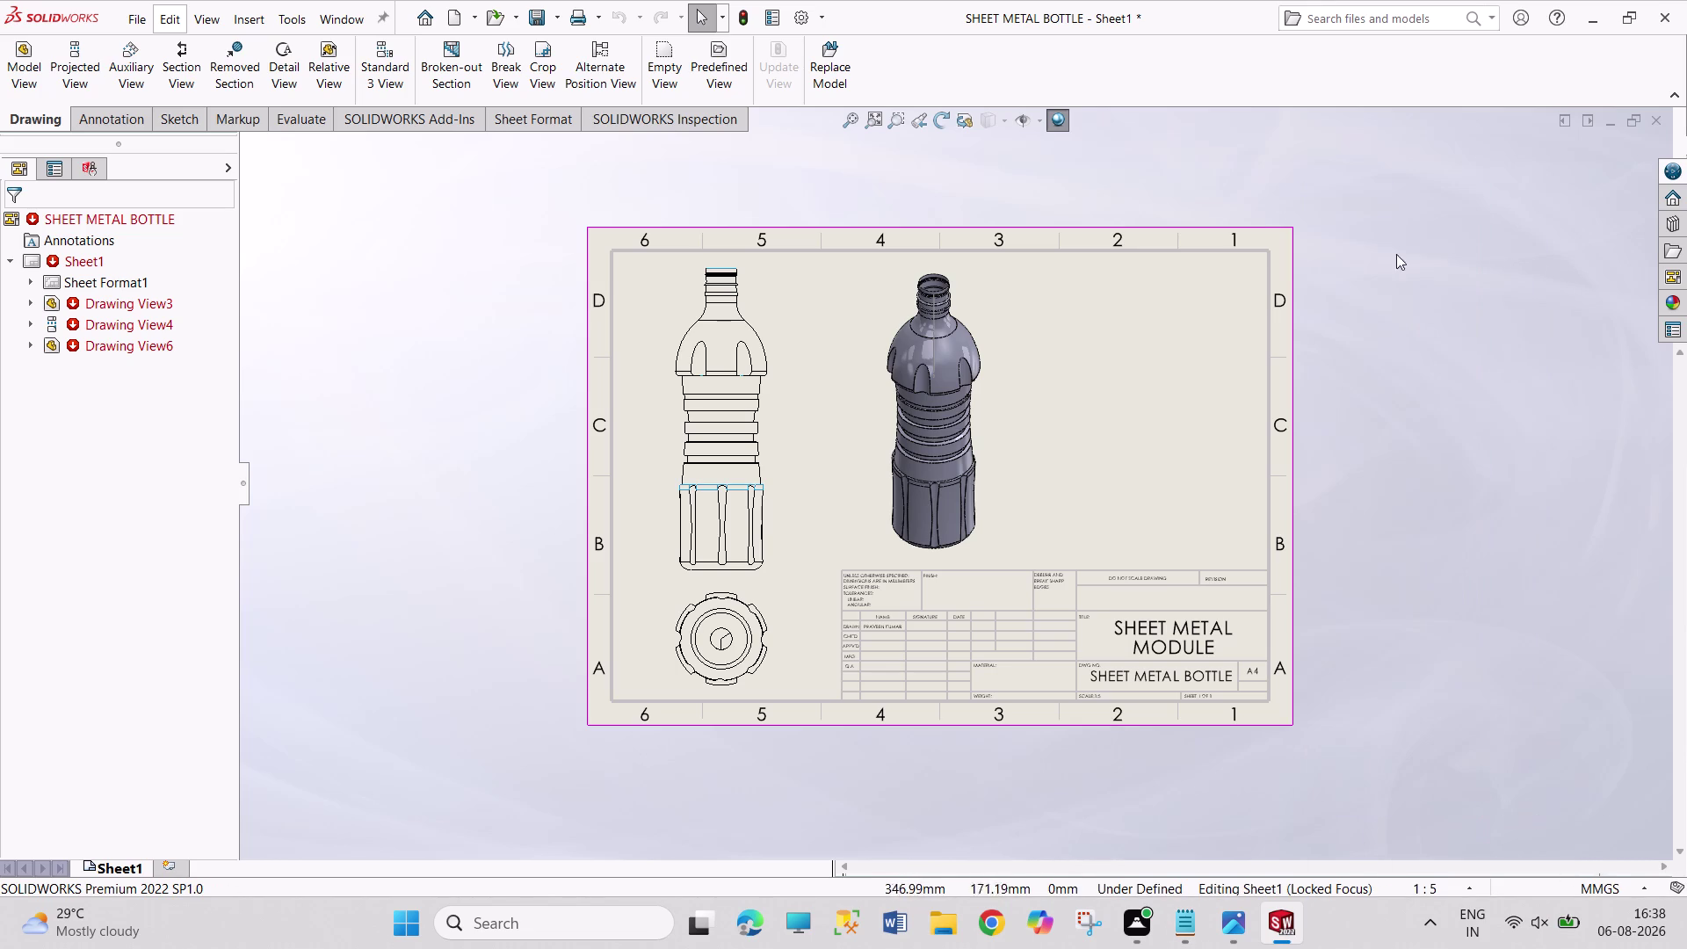
drag(1340, 166, 1521, 693)
drag(1327, 186, 1545, 785)
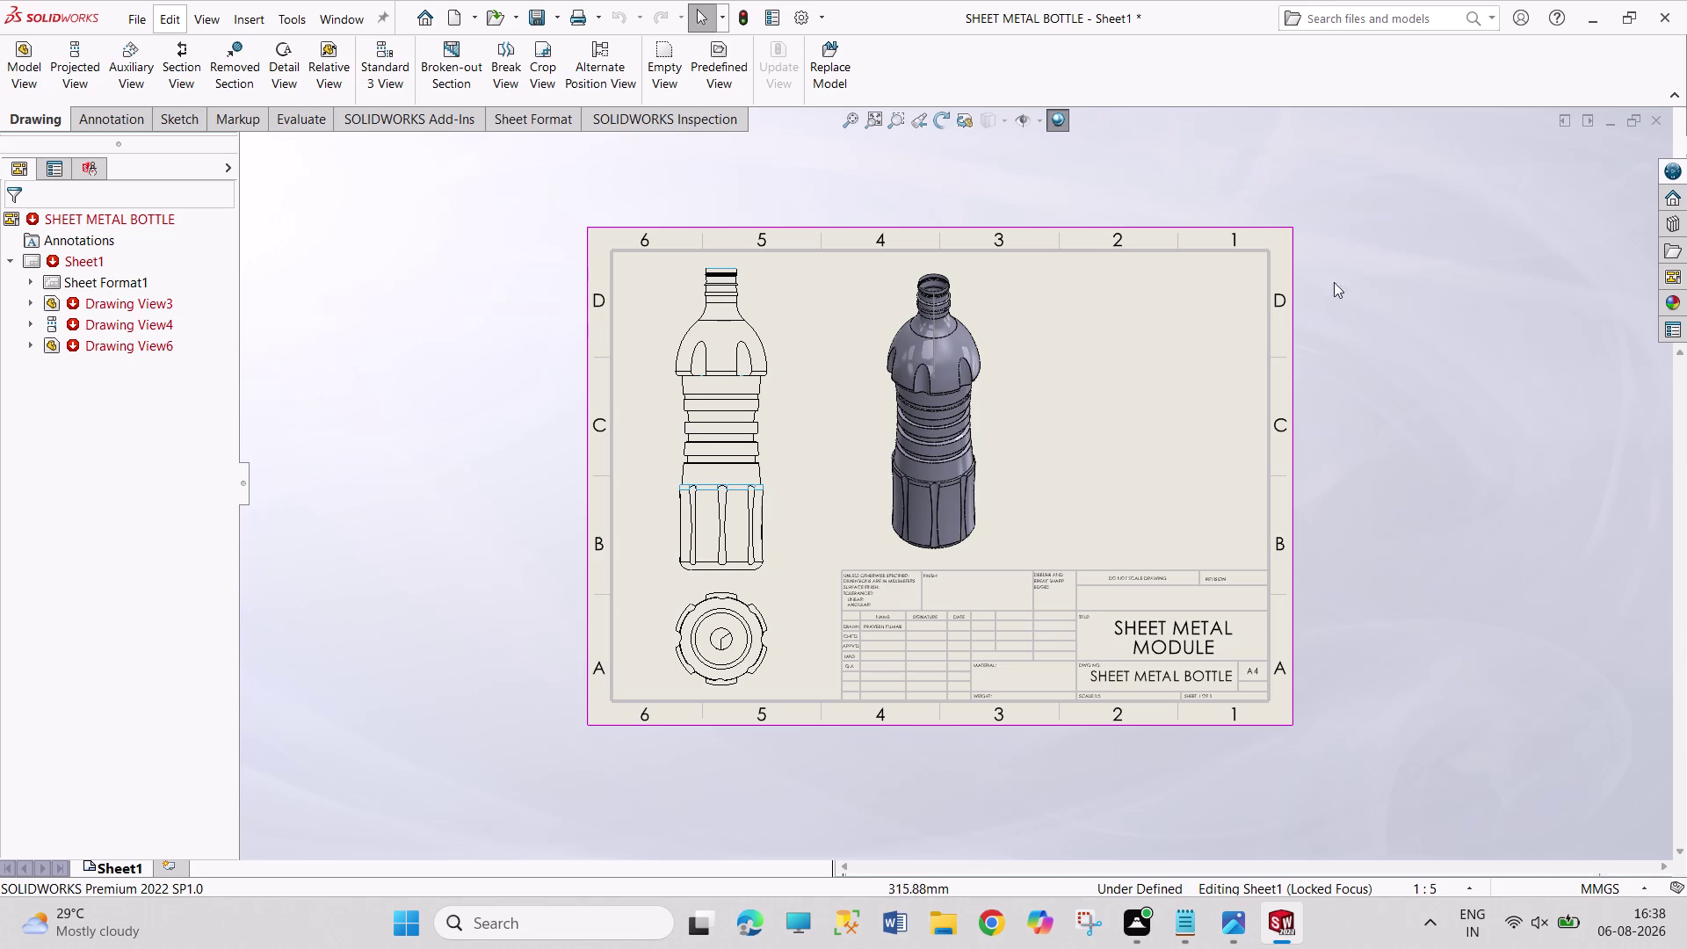
drag(1330, 210, 1438, 779)
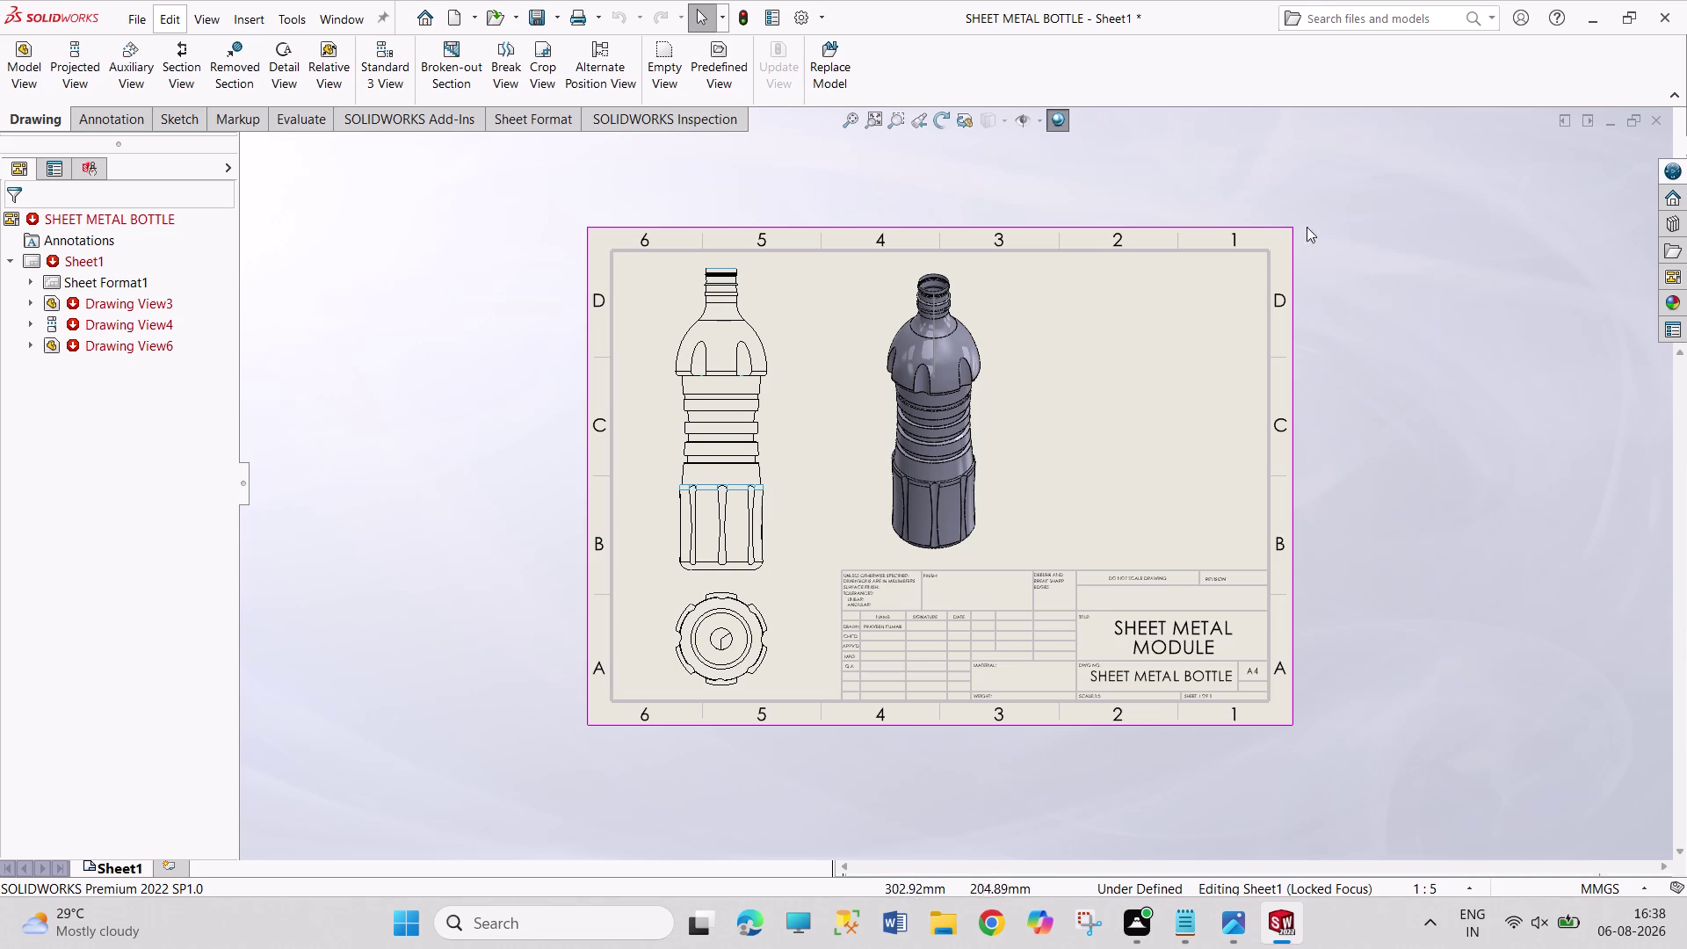
drag(1320, 175, 1469, 731)
drag(1310, 167, 1384, 358)
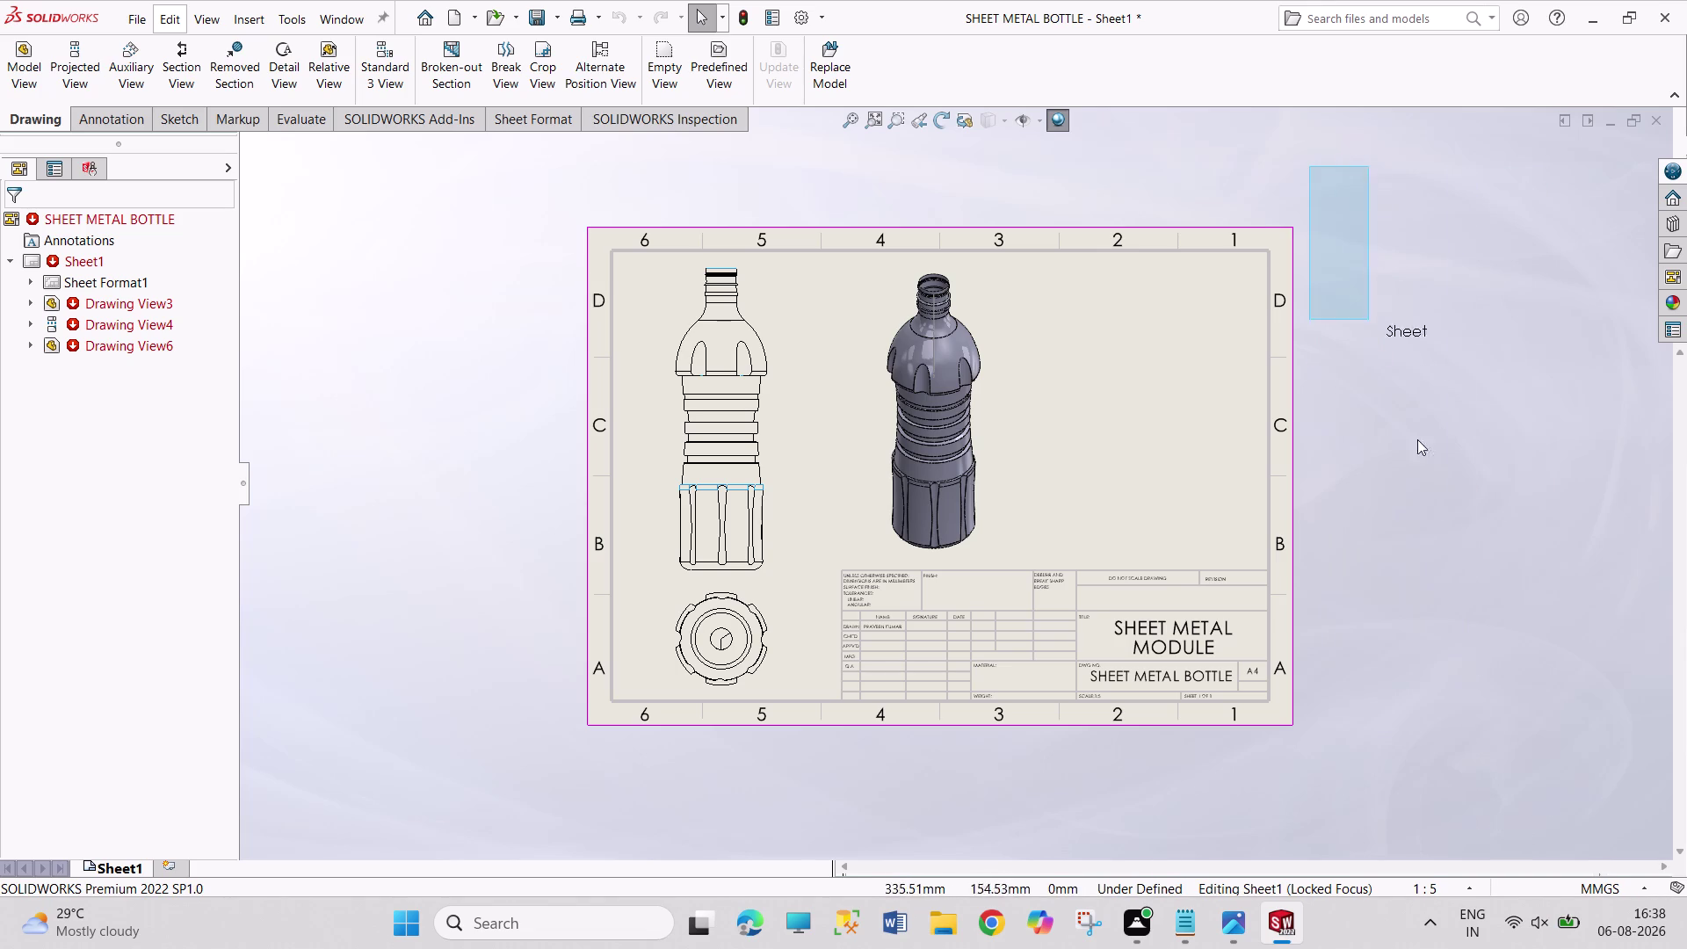
drag(1384, 359, 1469, 586)
drag(1329, 183, 1549, 778)
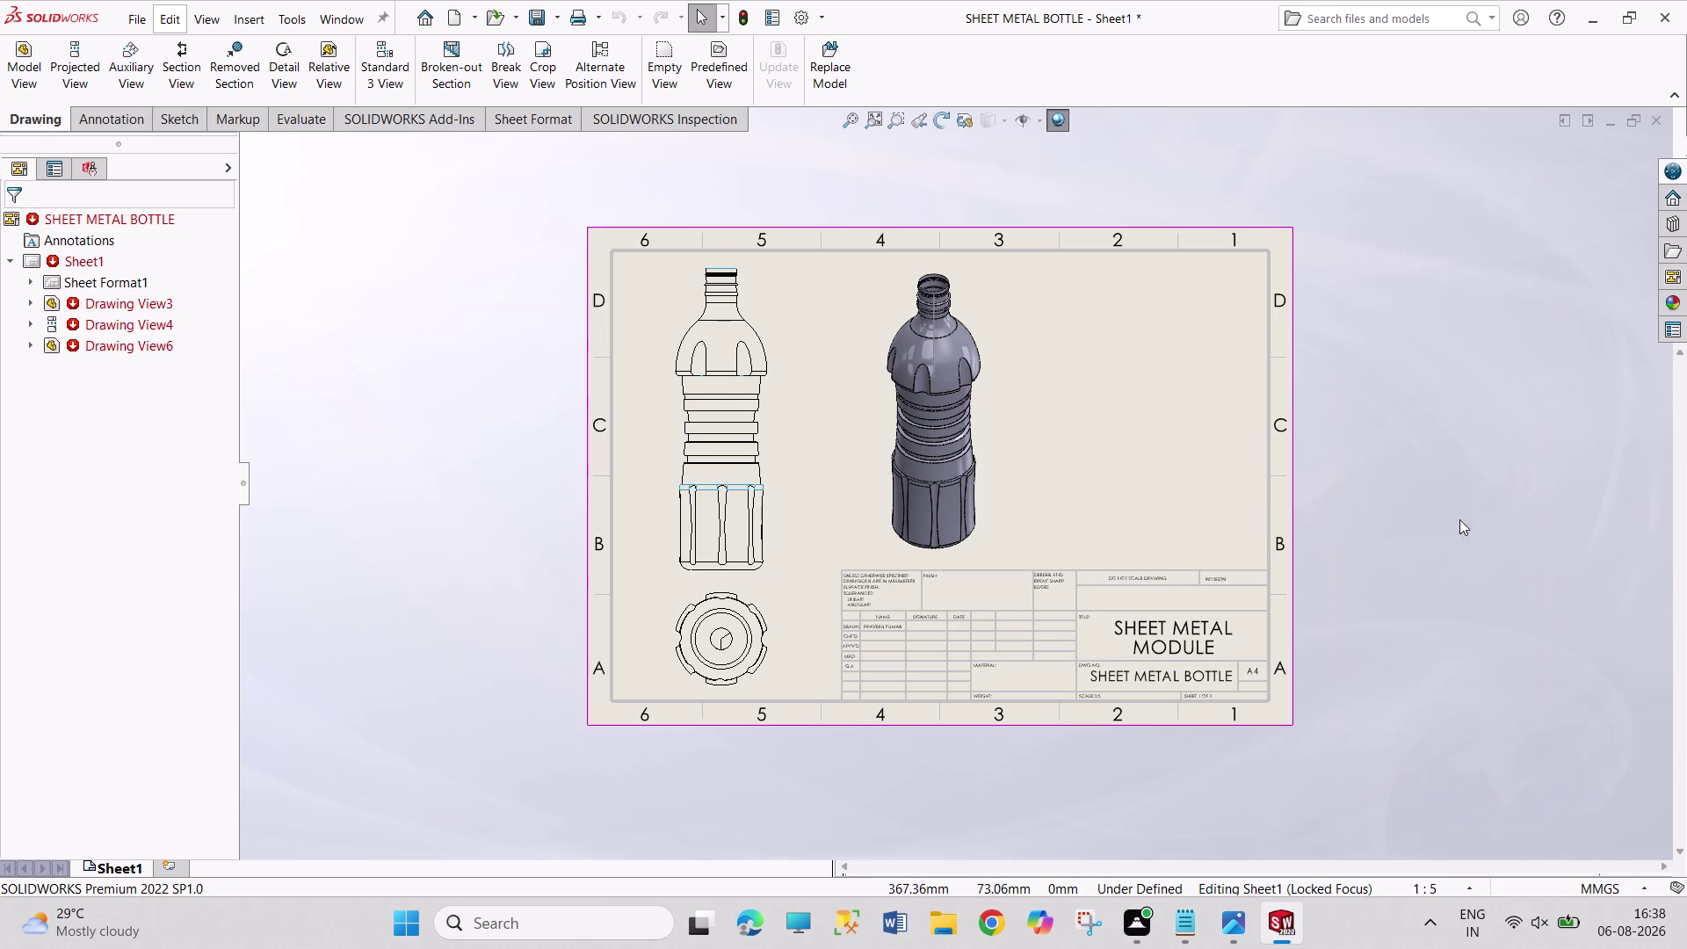
drag(1353, 160, 1601, 779)
drag(1389, 147, 458, 799)
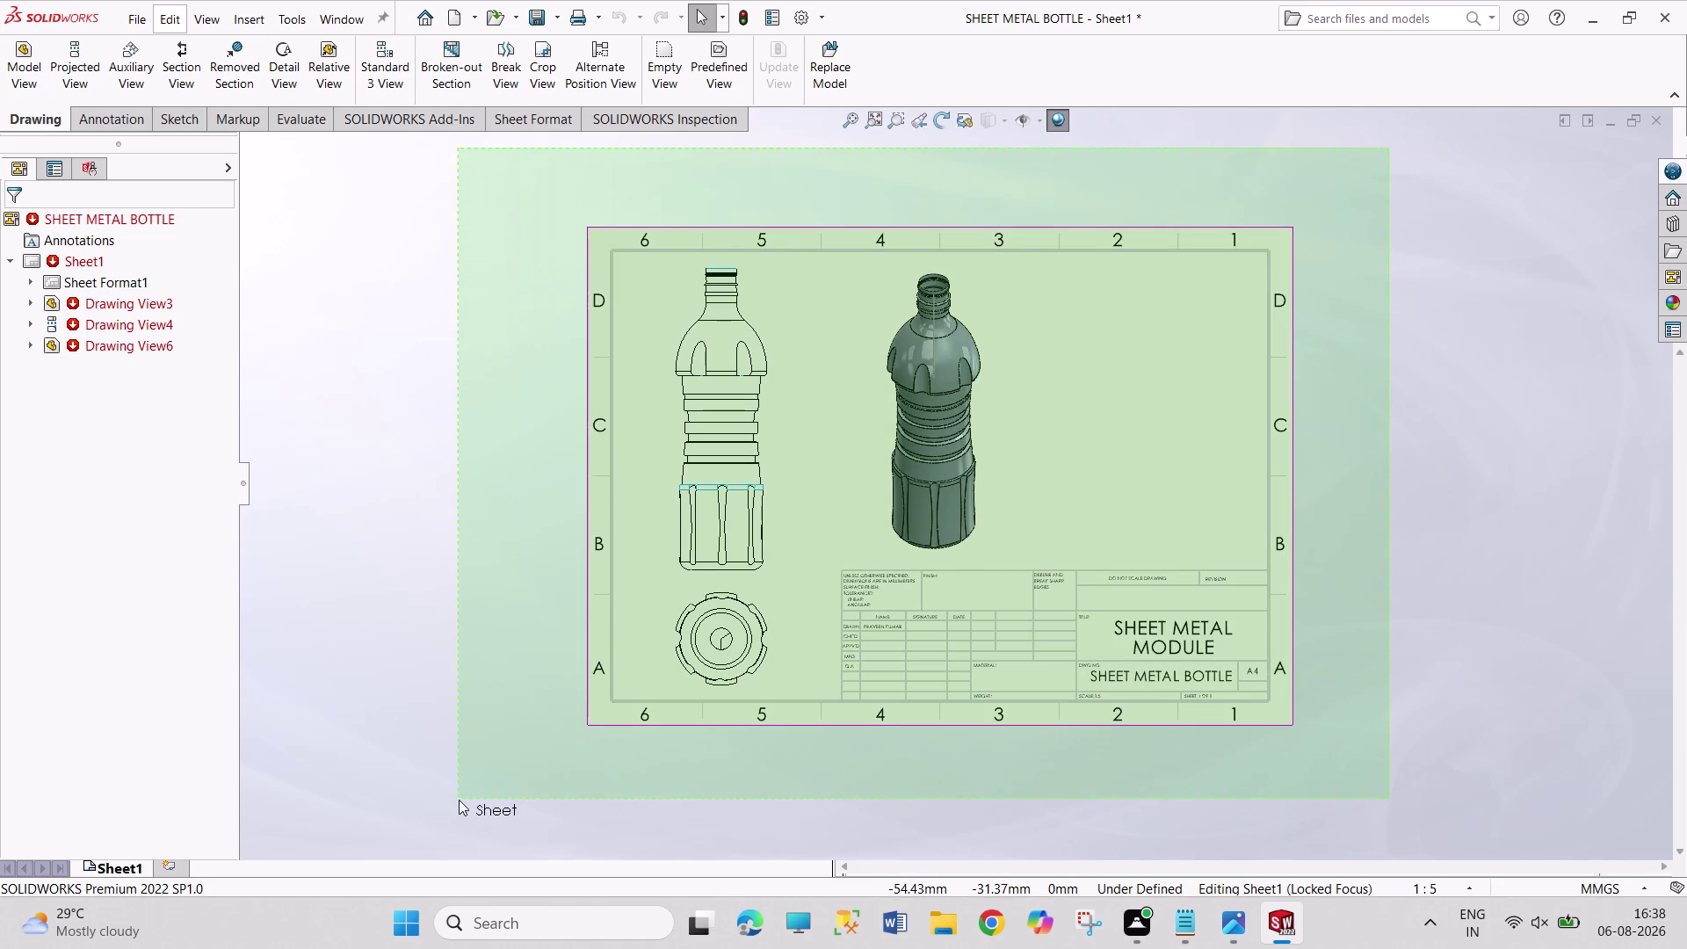
Select all drawing views, clear them, then box-select around the isometric view.
drag(459, 800, 471, 807)
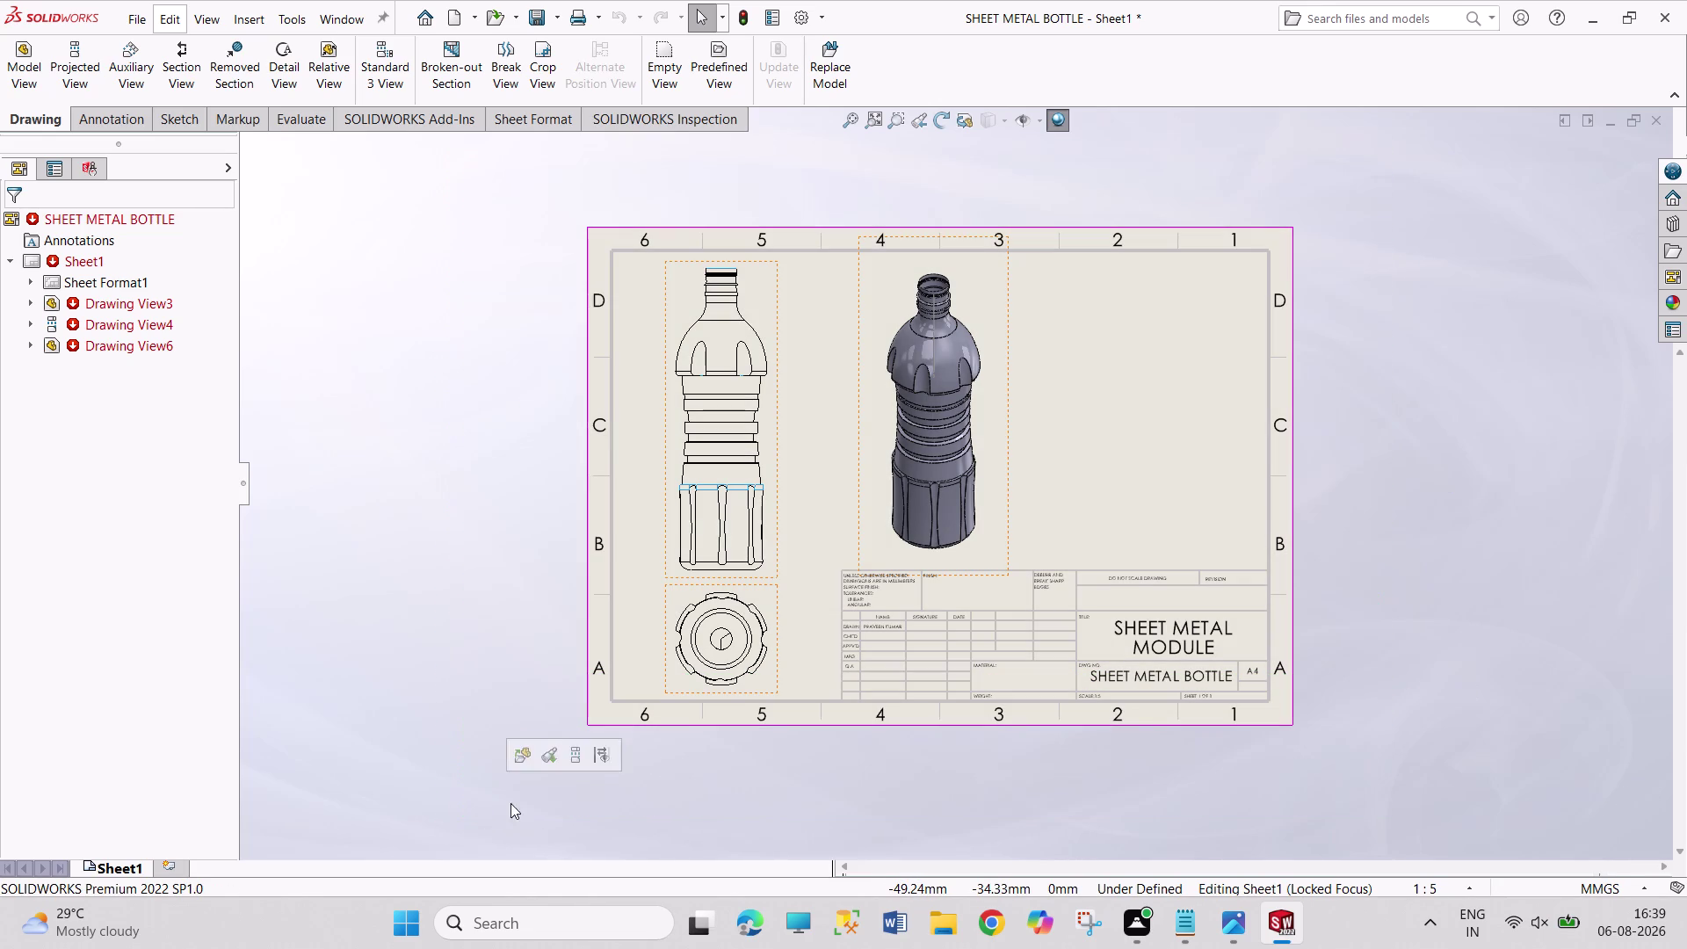
click(1445, 497)
drag(1336, 179, 1448, 588)
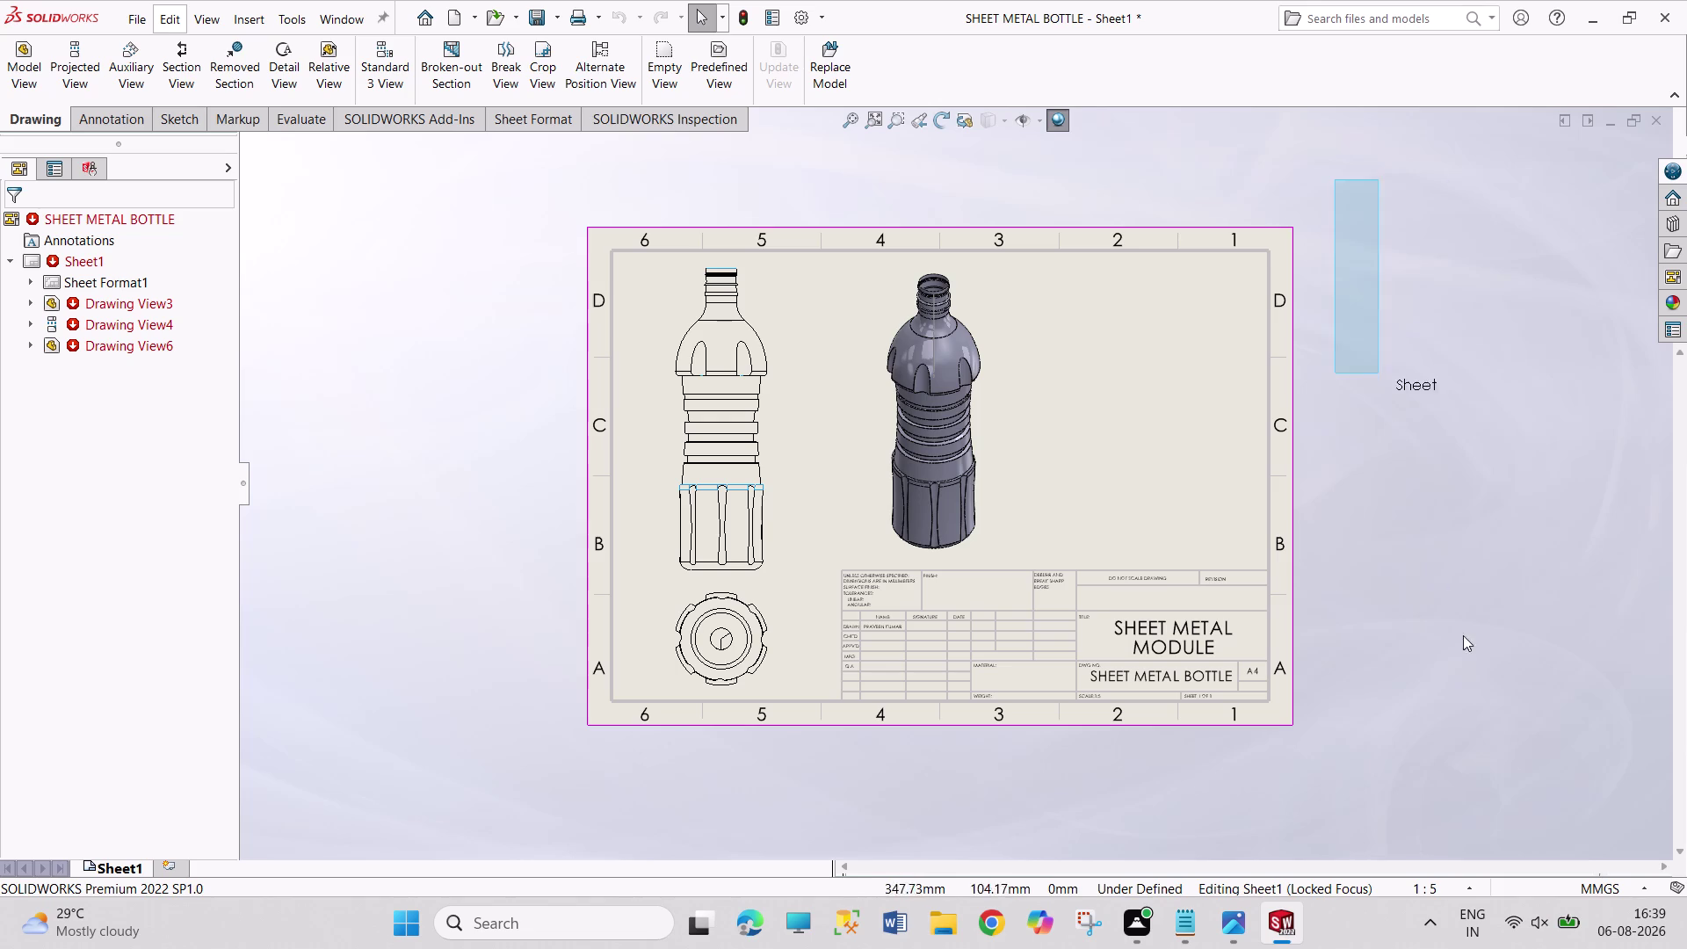
drag(1448, 588, 1532, 800)
drag(1362, 330, 1554, 748)
drag(1421, 392, 1540, 520)
drag(1389, 385, 1509, 493)
drag(1384, 416, 1494, 484)
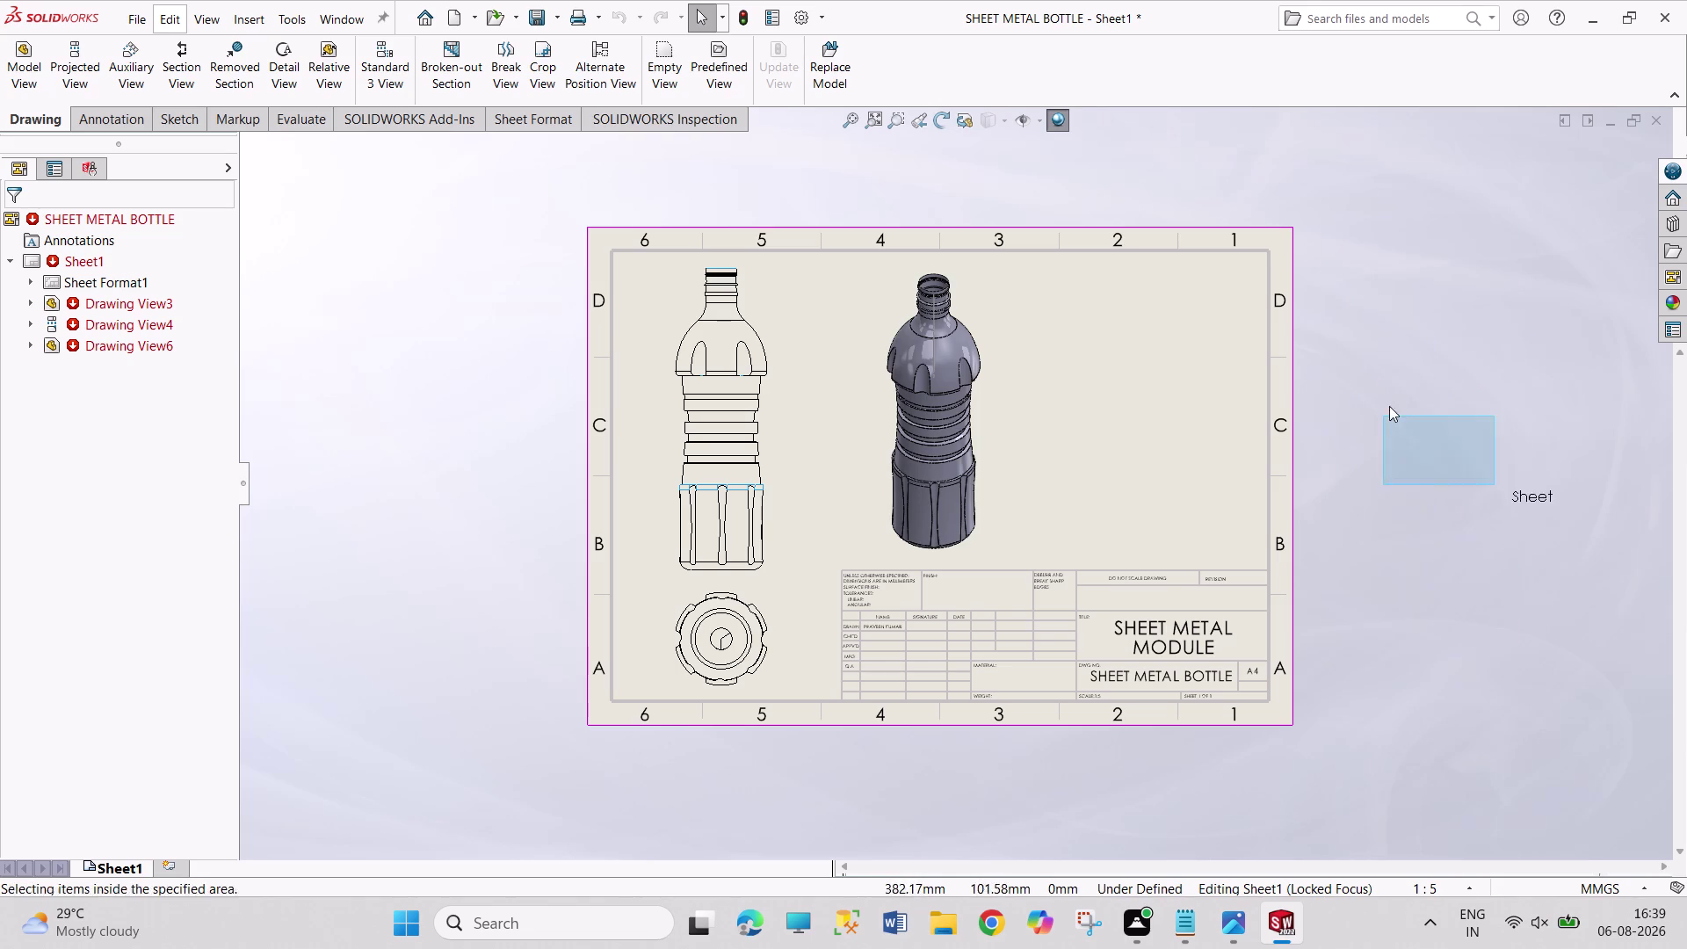
drag(1379, 422, 1484, 473)
drag(1369, 407, 1461, 468)
drag(1387, 423, 1471, 470)
drag(1368, 406, 1446, 497)
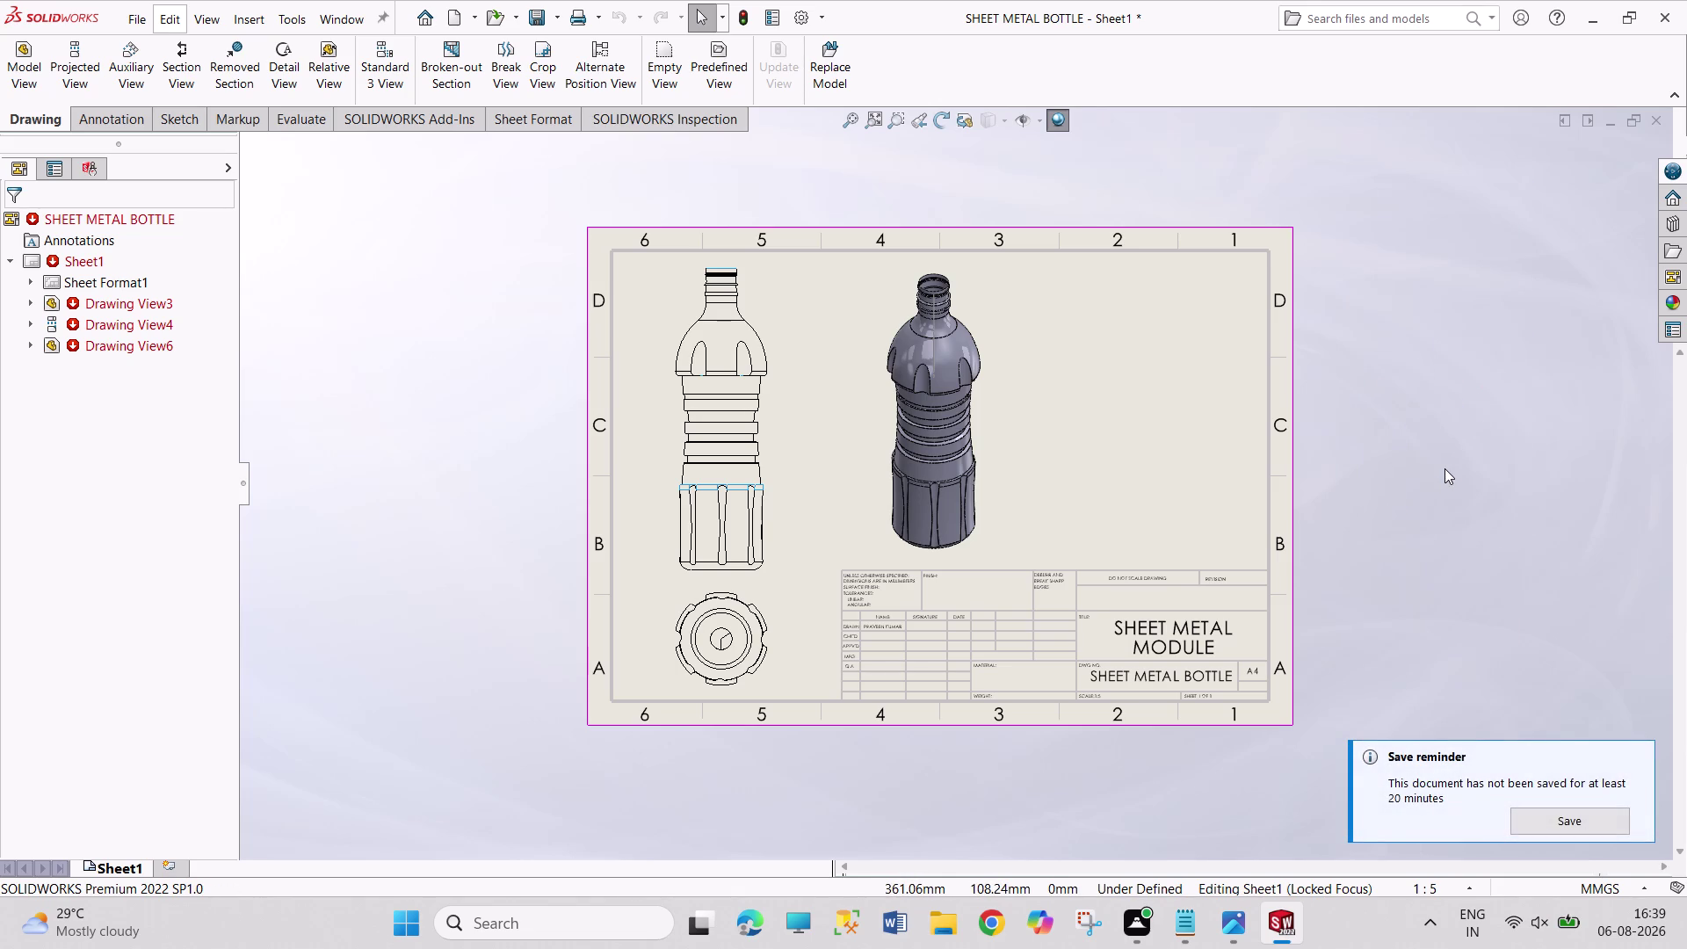
Save the drawing from the Save reminder, then select the bottle's top view.
click(1562, 820)
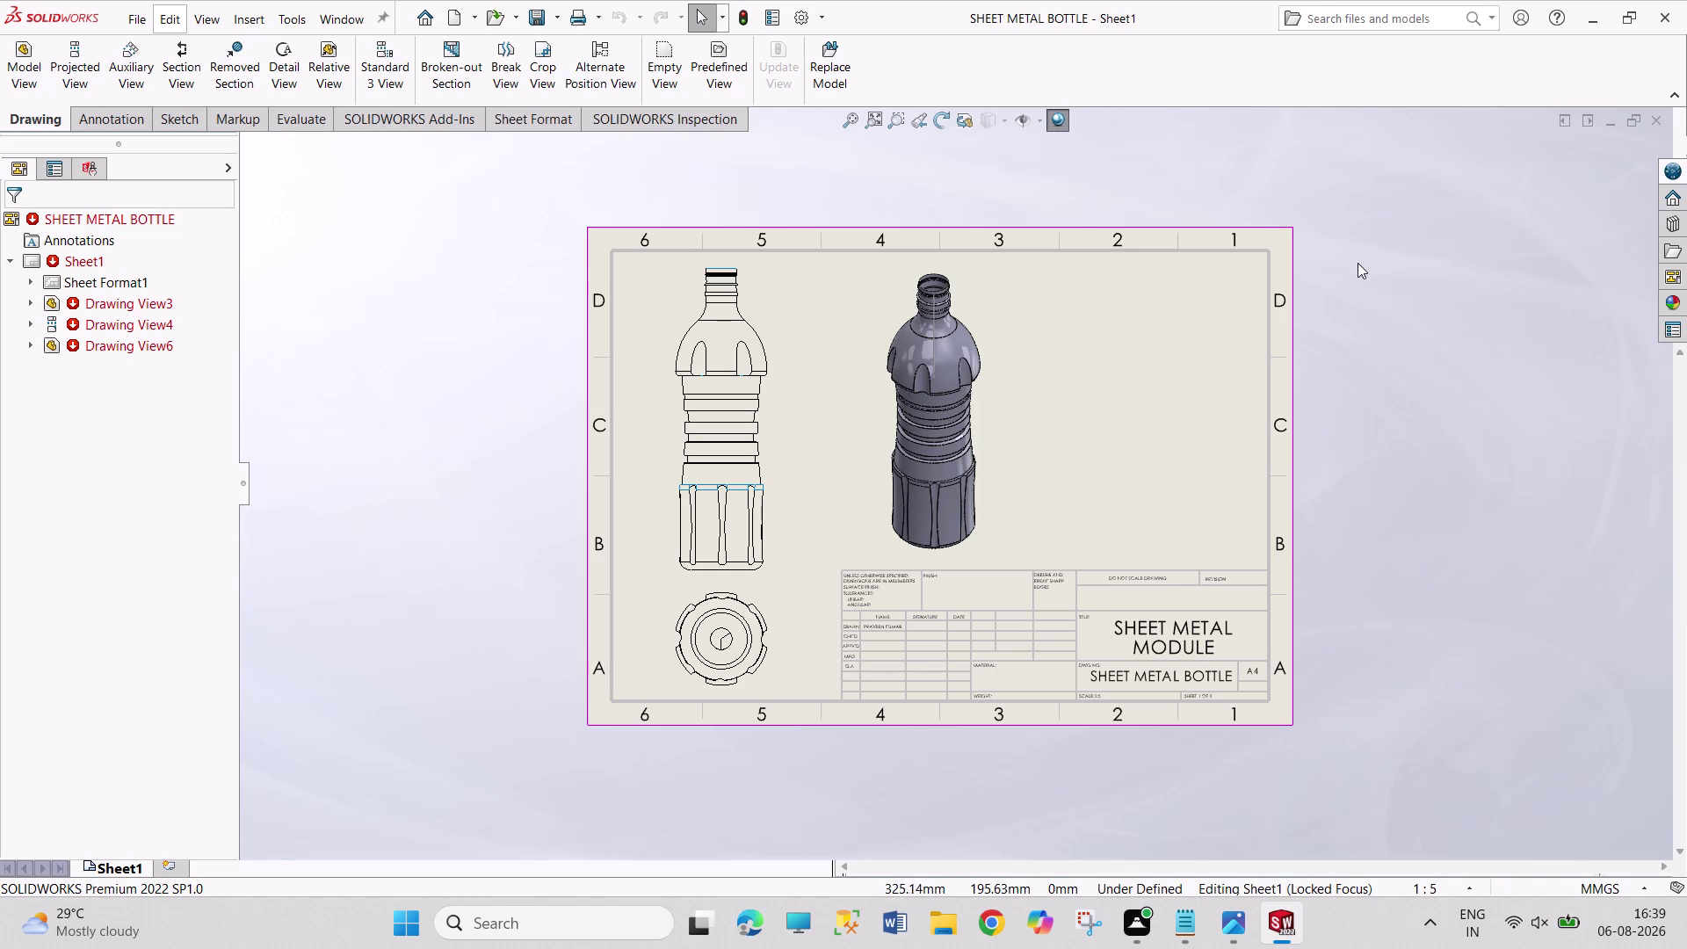
click(1357, 270)
double_click(1357, 271)
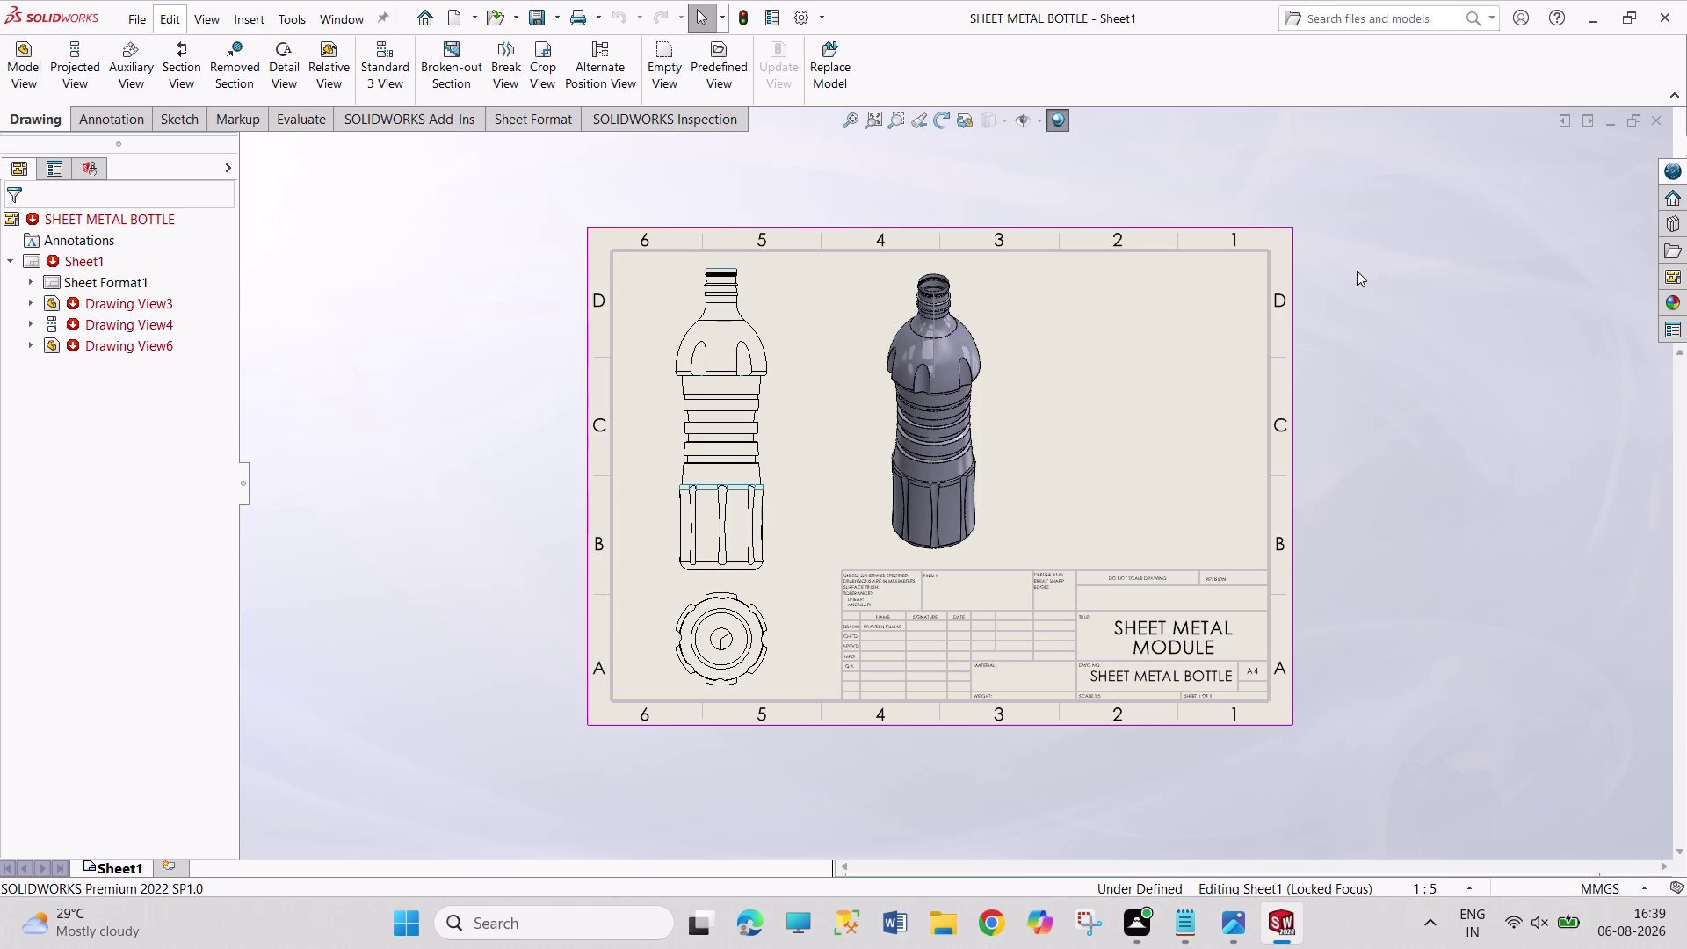
click(784, 625)
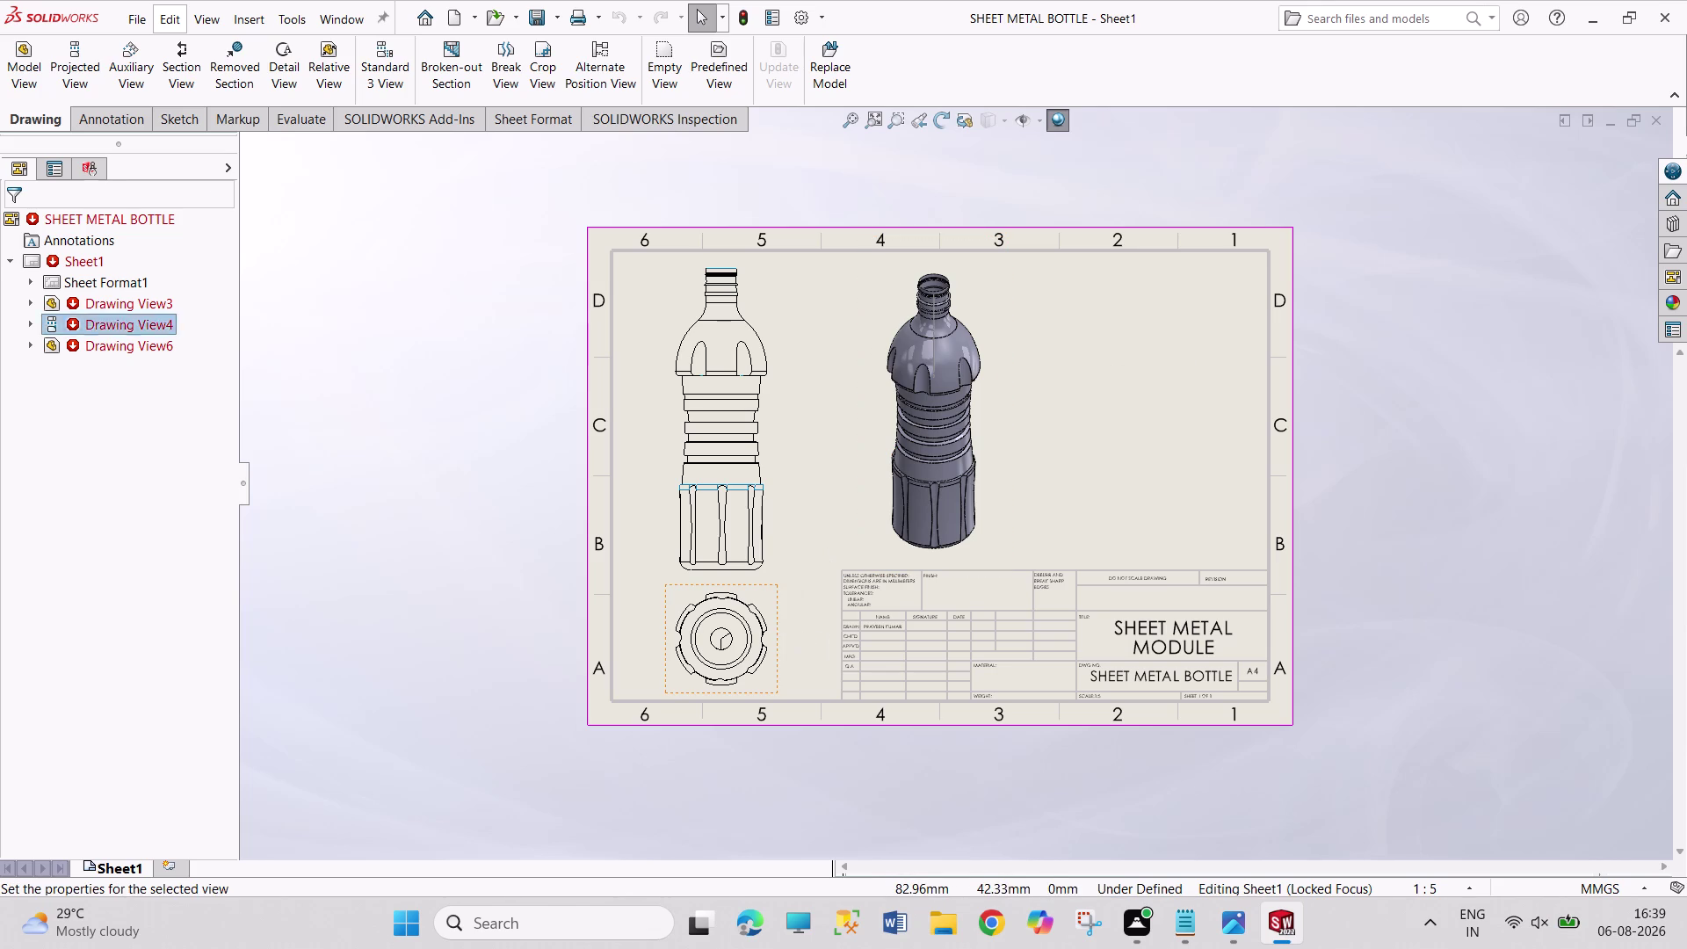
Set the top view's display style to shaded and confirm.
click(124, 560)
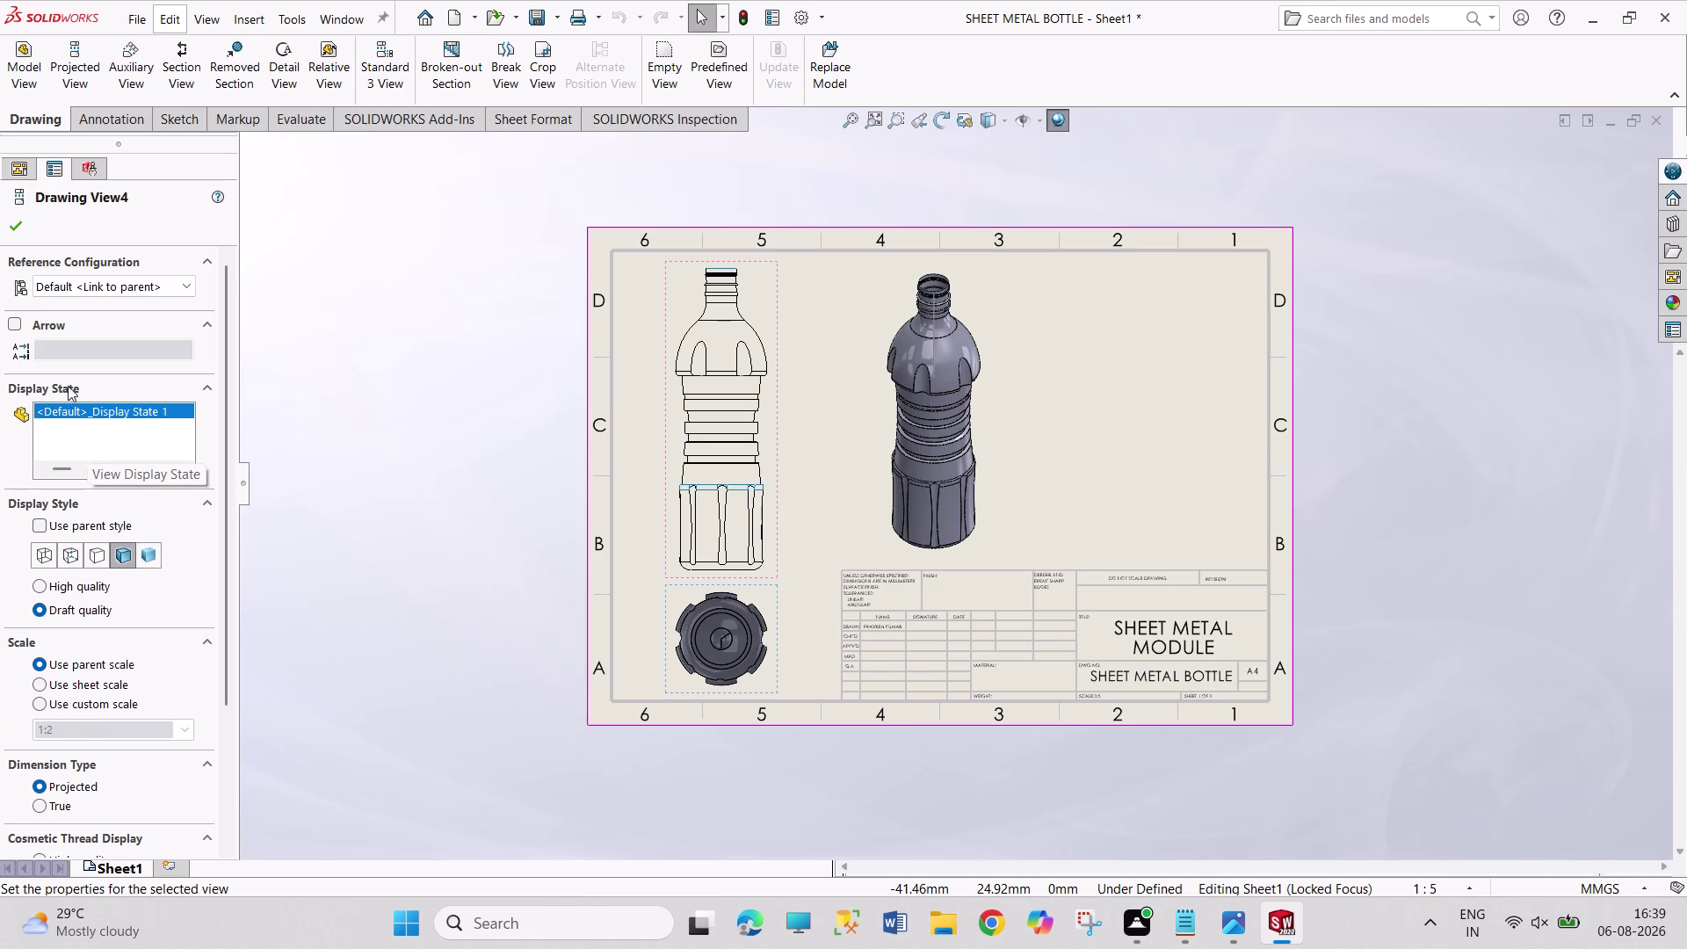
click(363, 277)
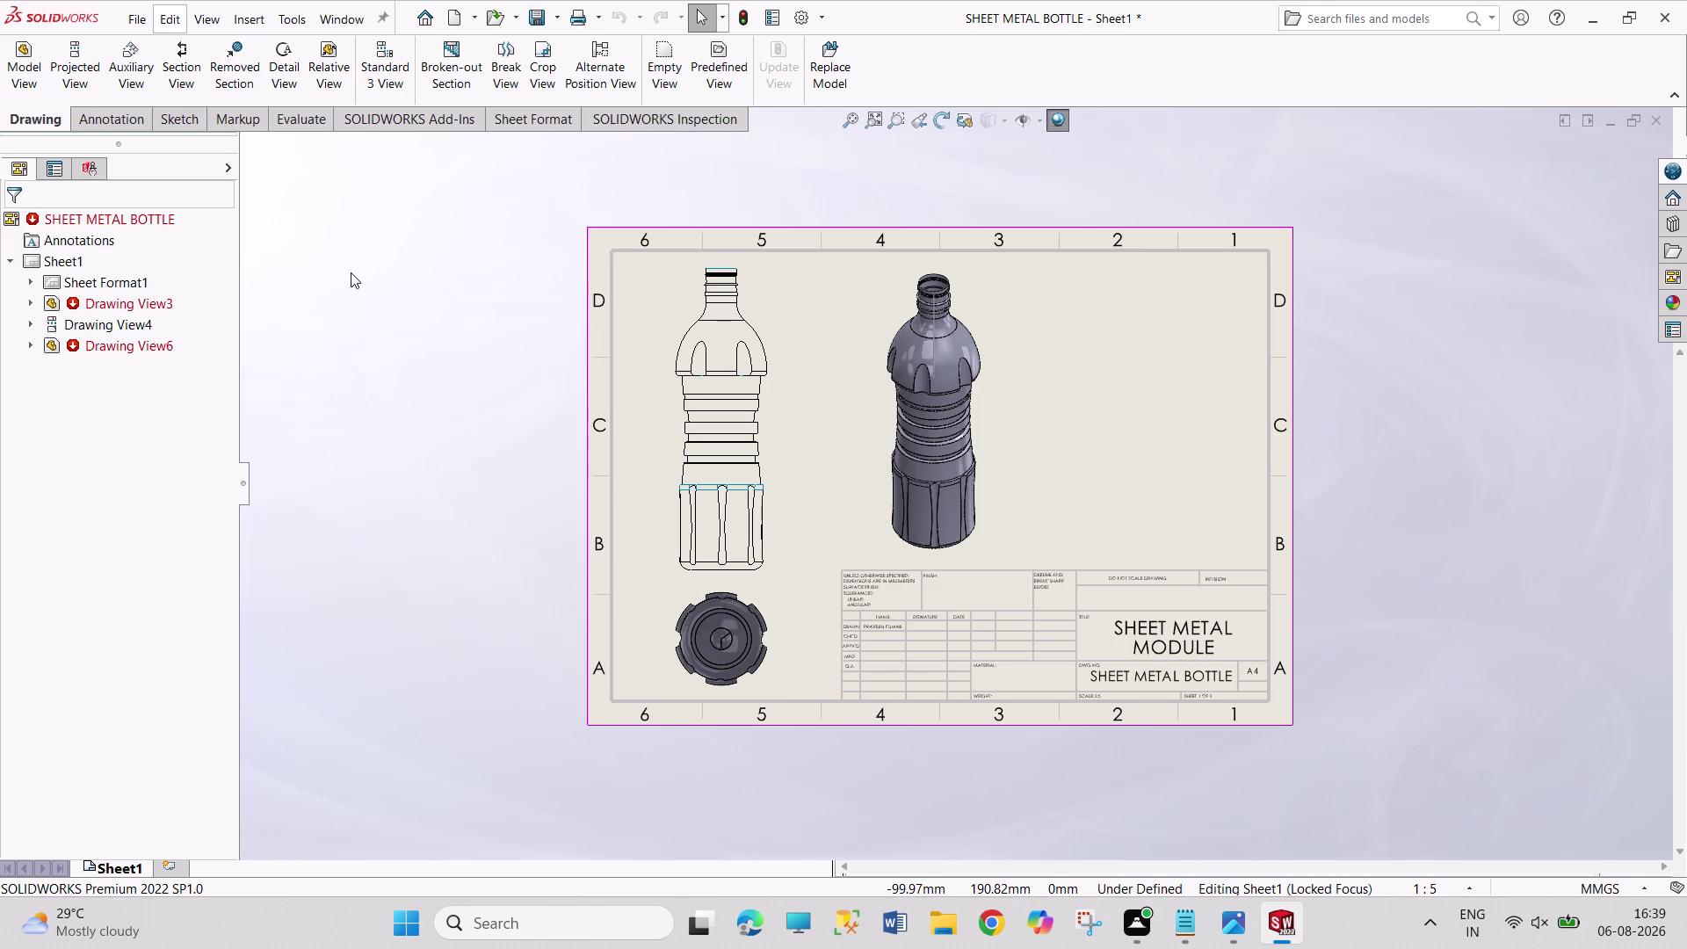
click(348, 276)
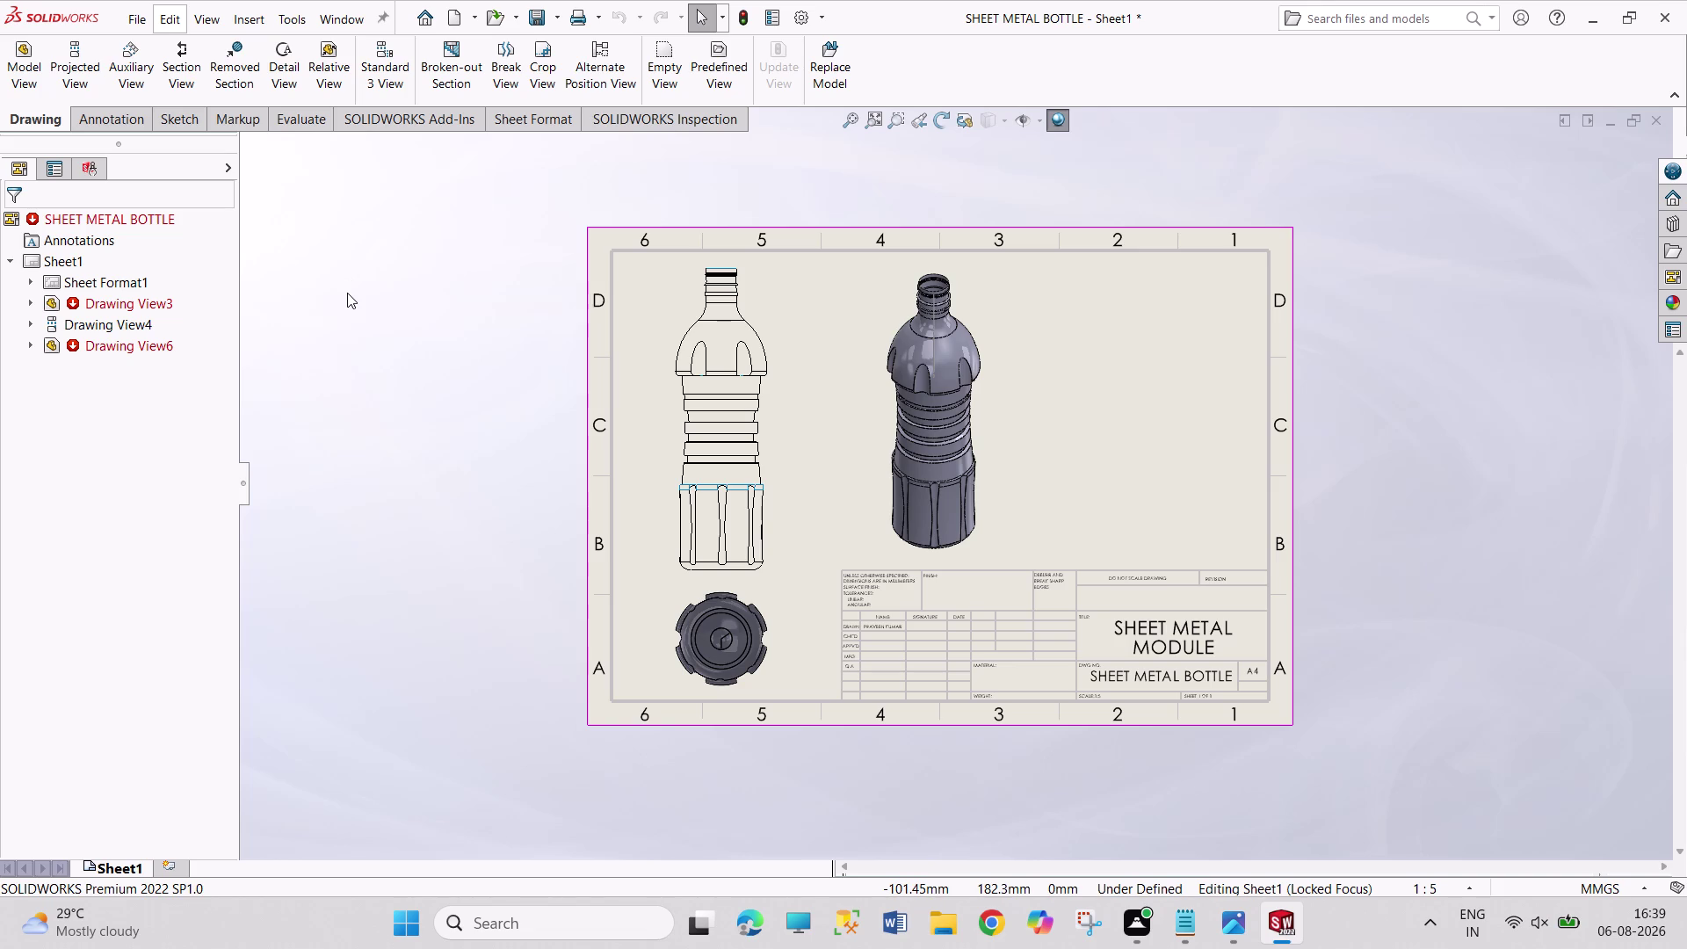
Undo the recent changes, cancel active commands, and reselect the top view.
key(ctrl+z)
key(ctrl+z)
key(ctrl+z)
key(Escape)
key(Escape)
key(Escape)
key(Escape)
key(Escape)
key(ctrl+z)
key(ctrl+z)
key(ctrl+z)
key(ctrl+z)
key(ctrl+z)
key(ctrl+z)
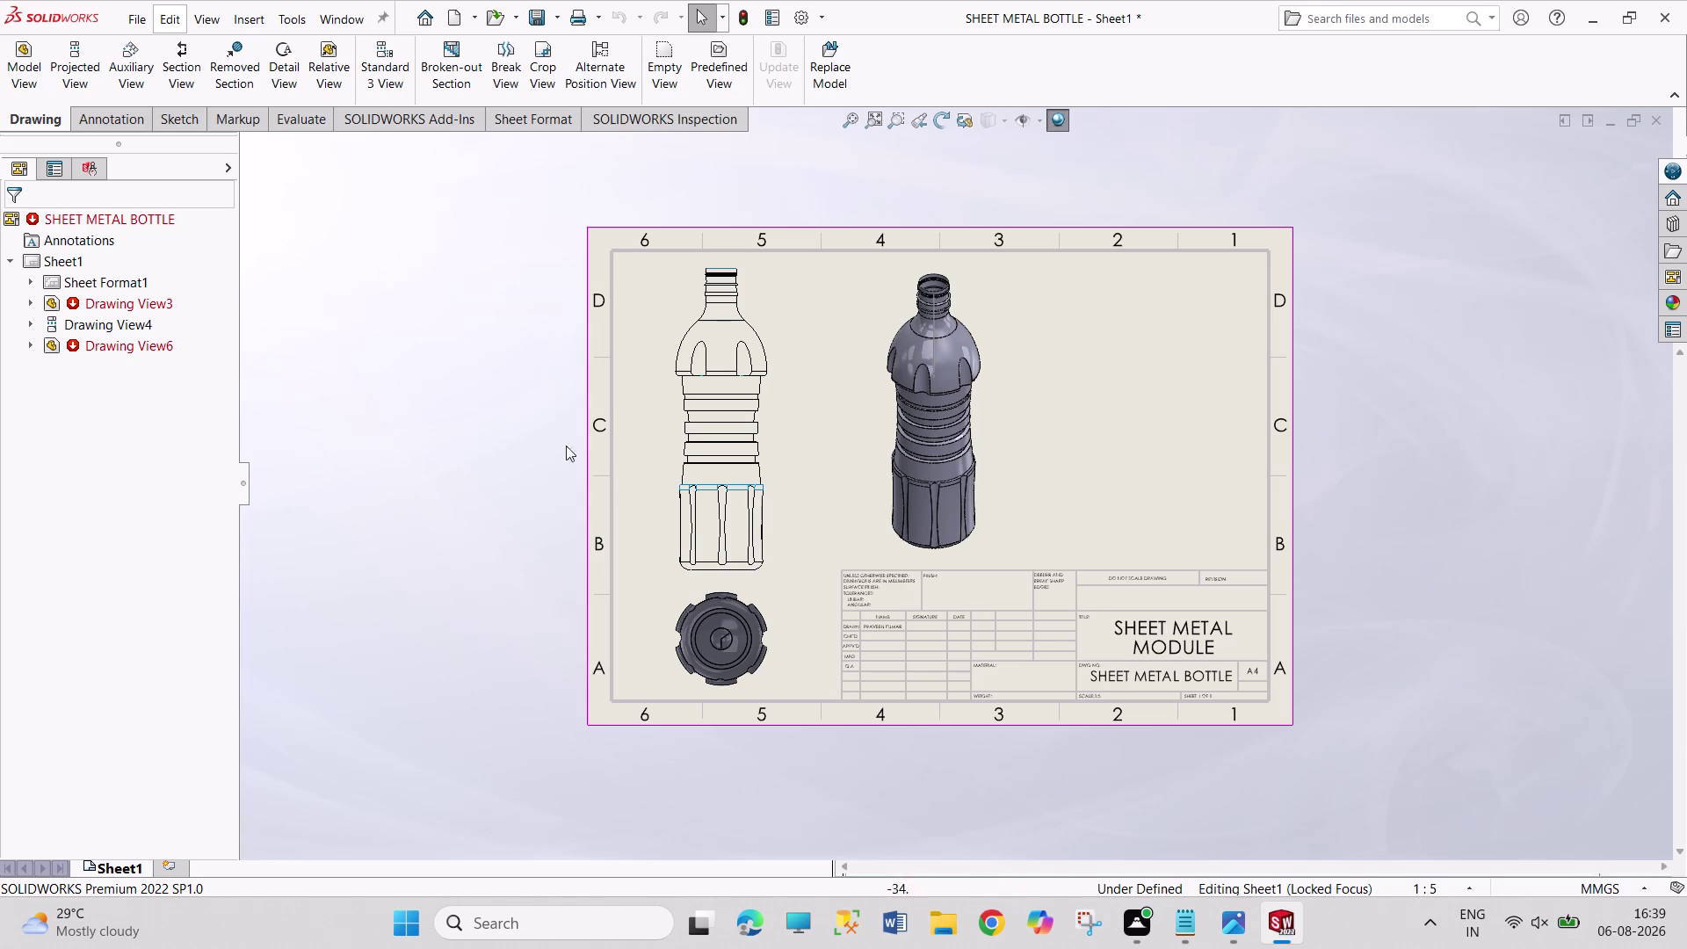
click(779, 633)
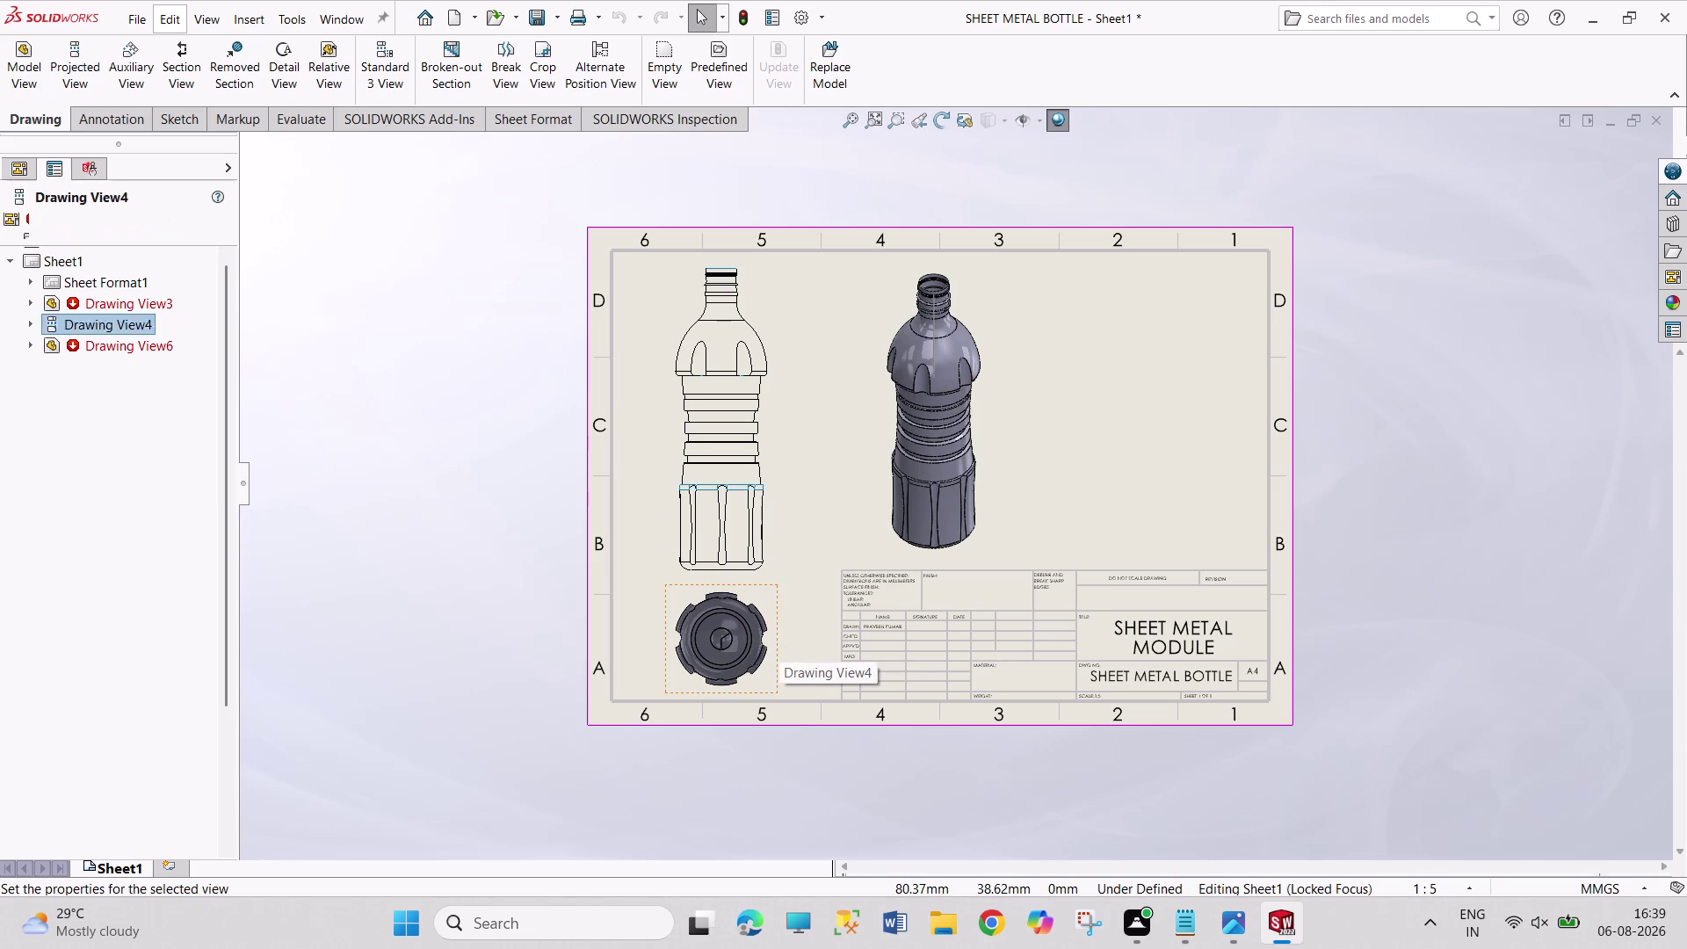
Set the top view's display style to Hidden Lines Removed and confirm.
click(101, 554)
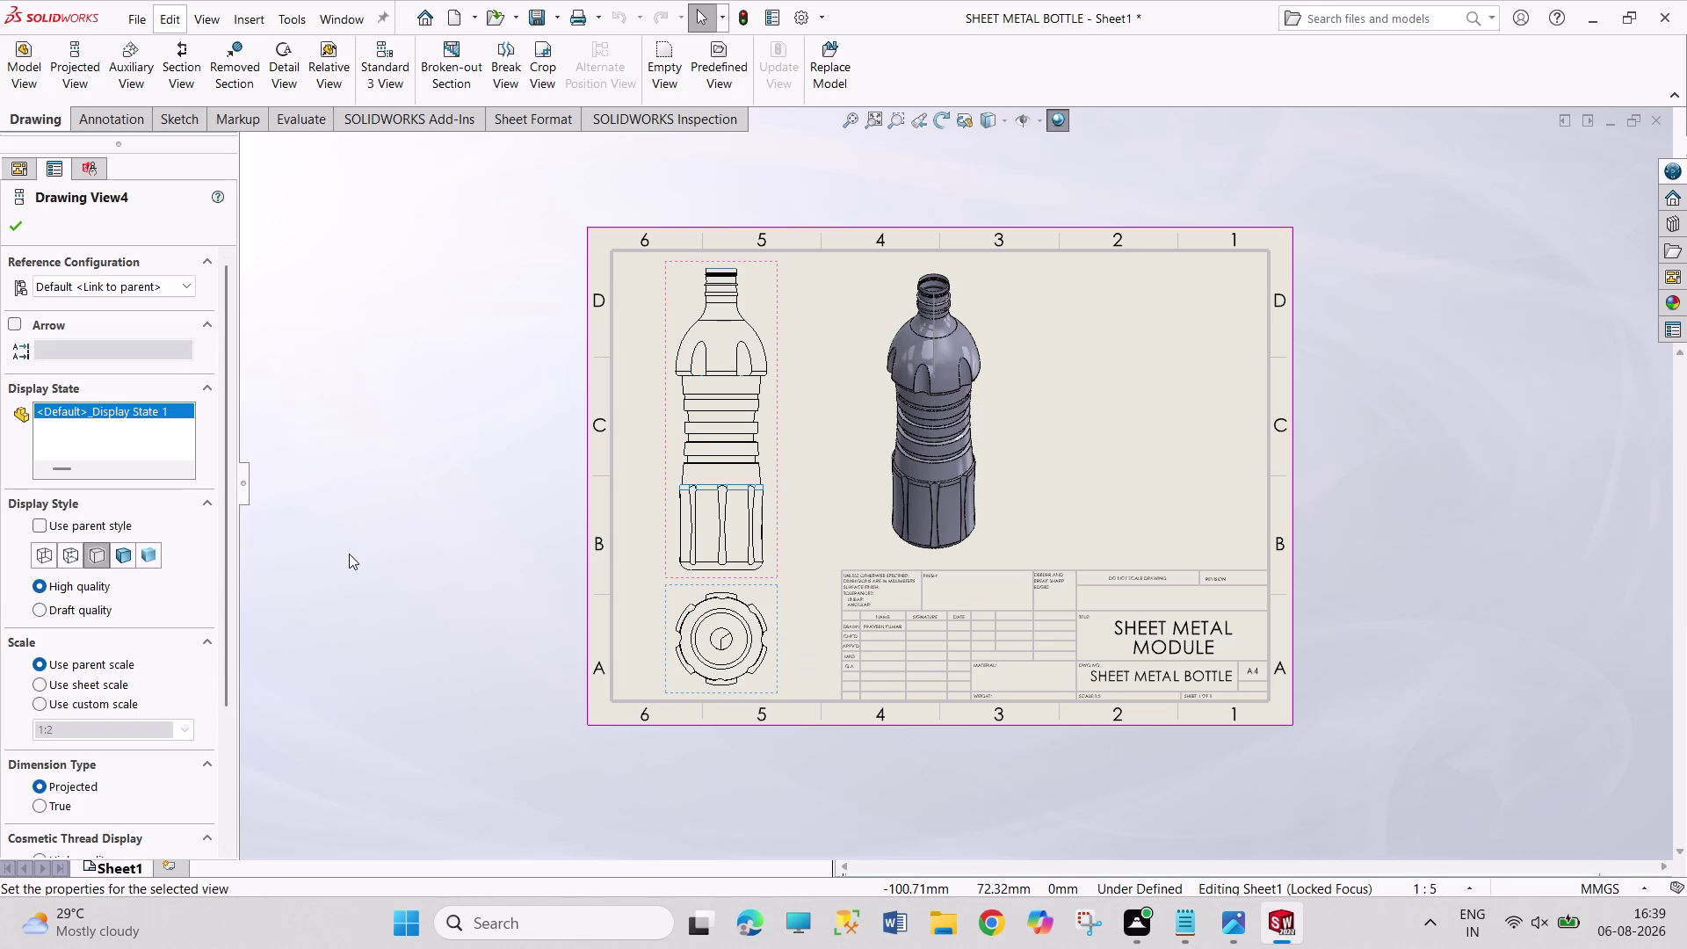
click(73, 557)
click(33, 557)
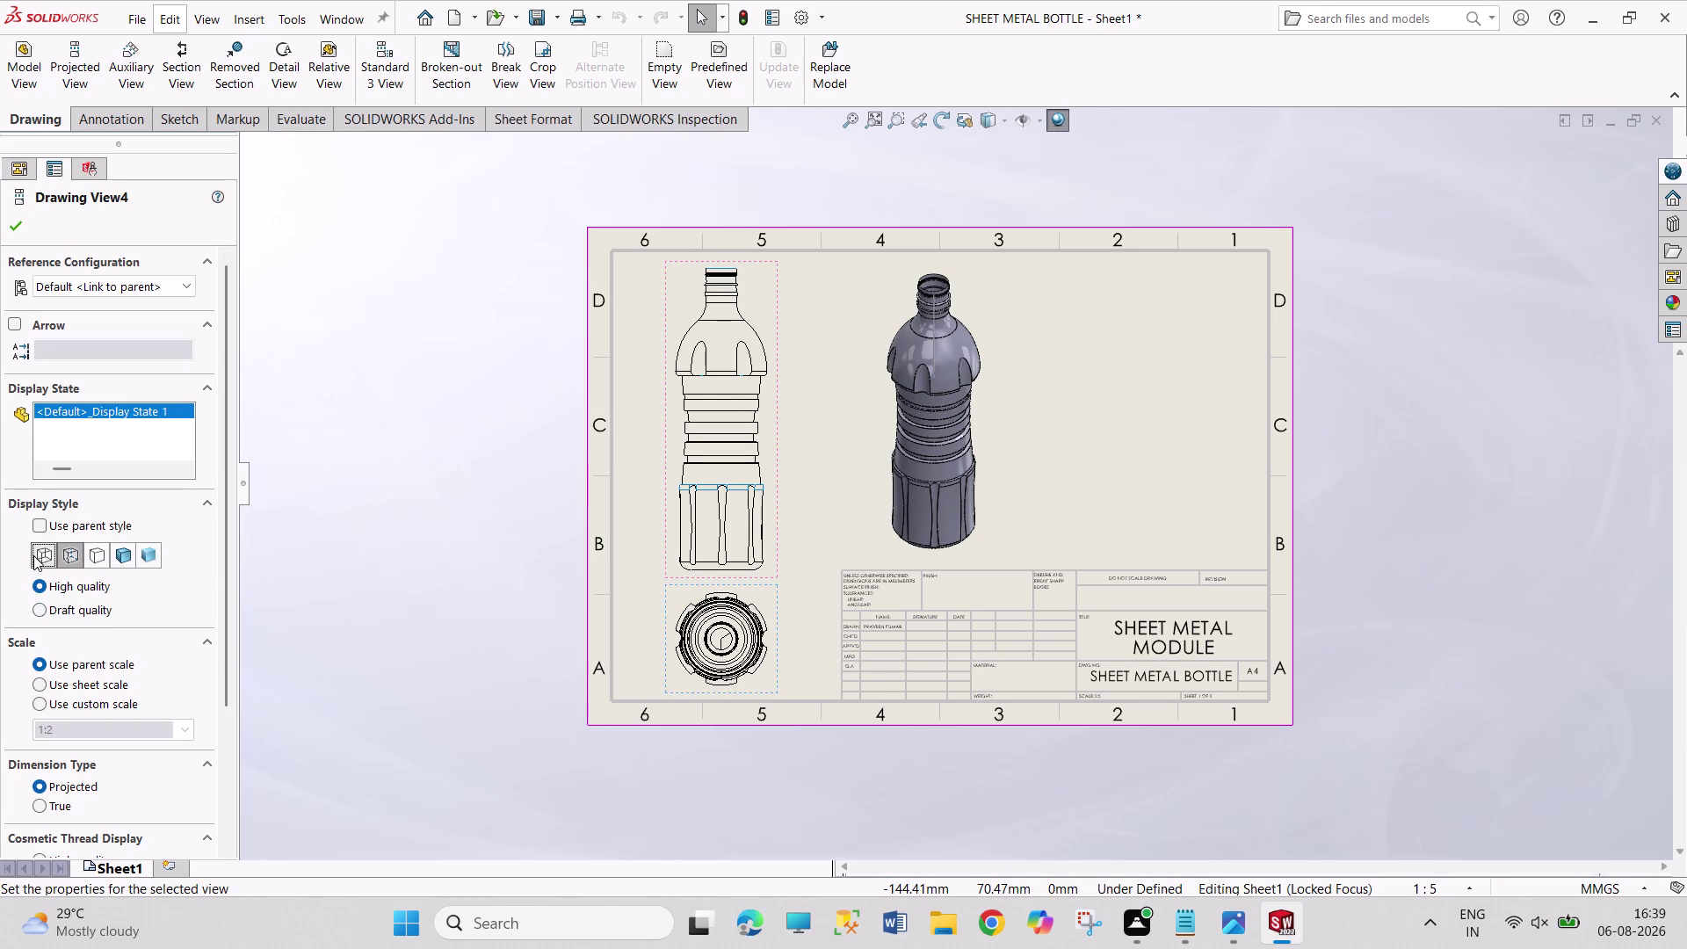
click(99, 554)
click(273, 550)
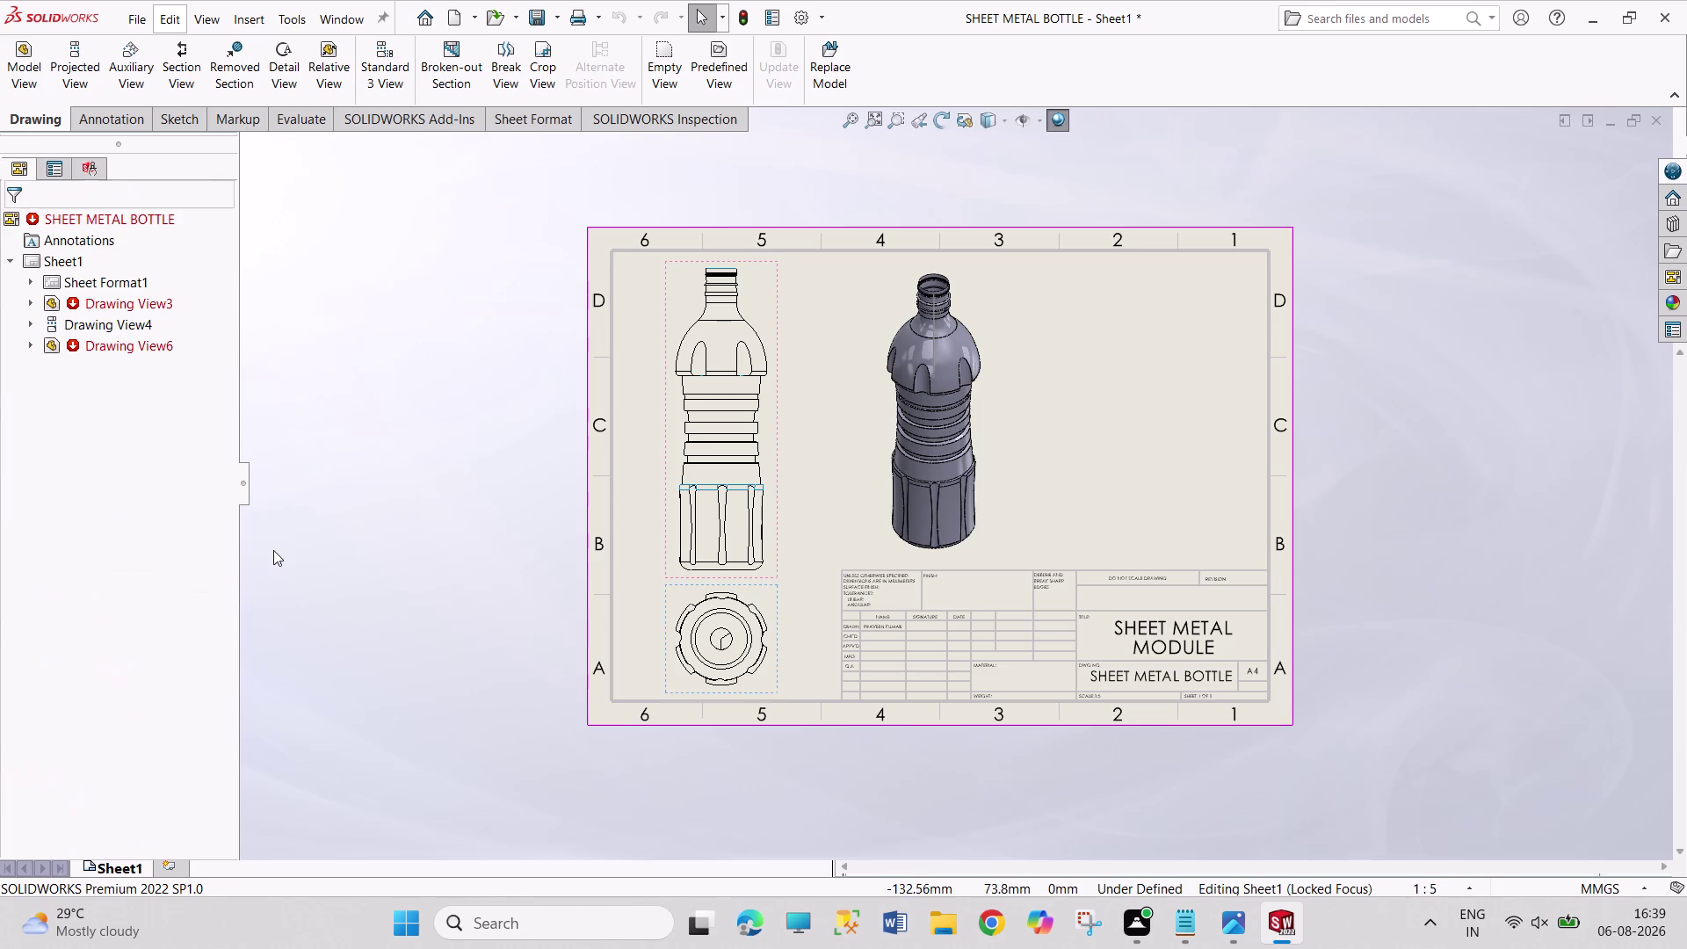
Select text in the properties panel, then save the drawing with Ctrl+S.
triple_click(350, 454)
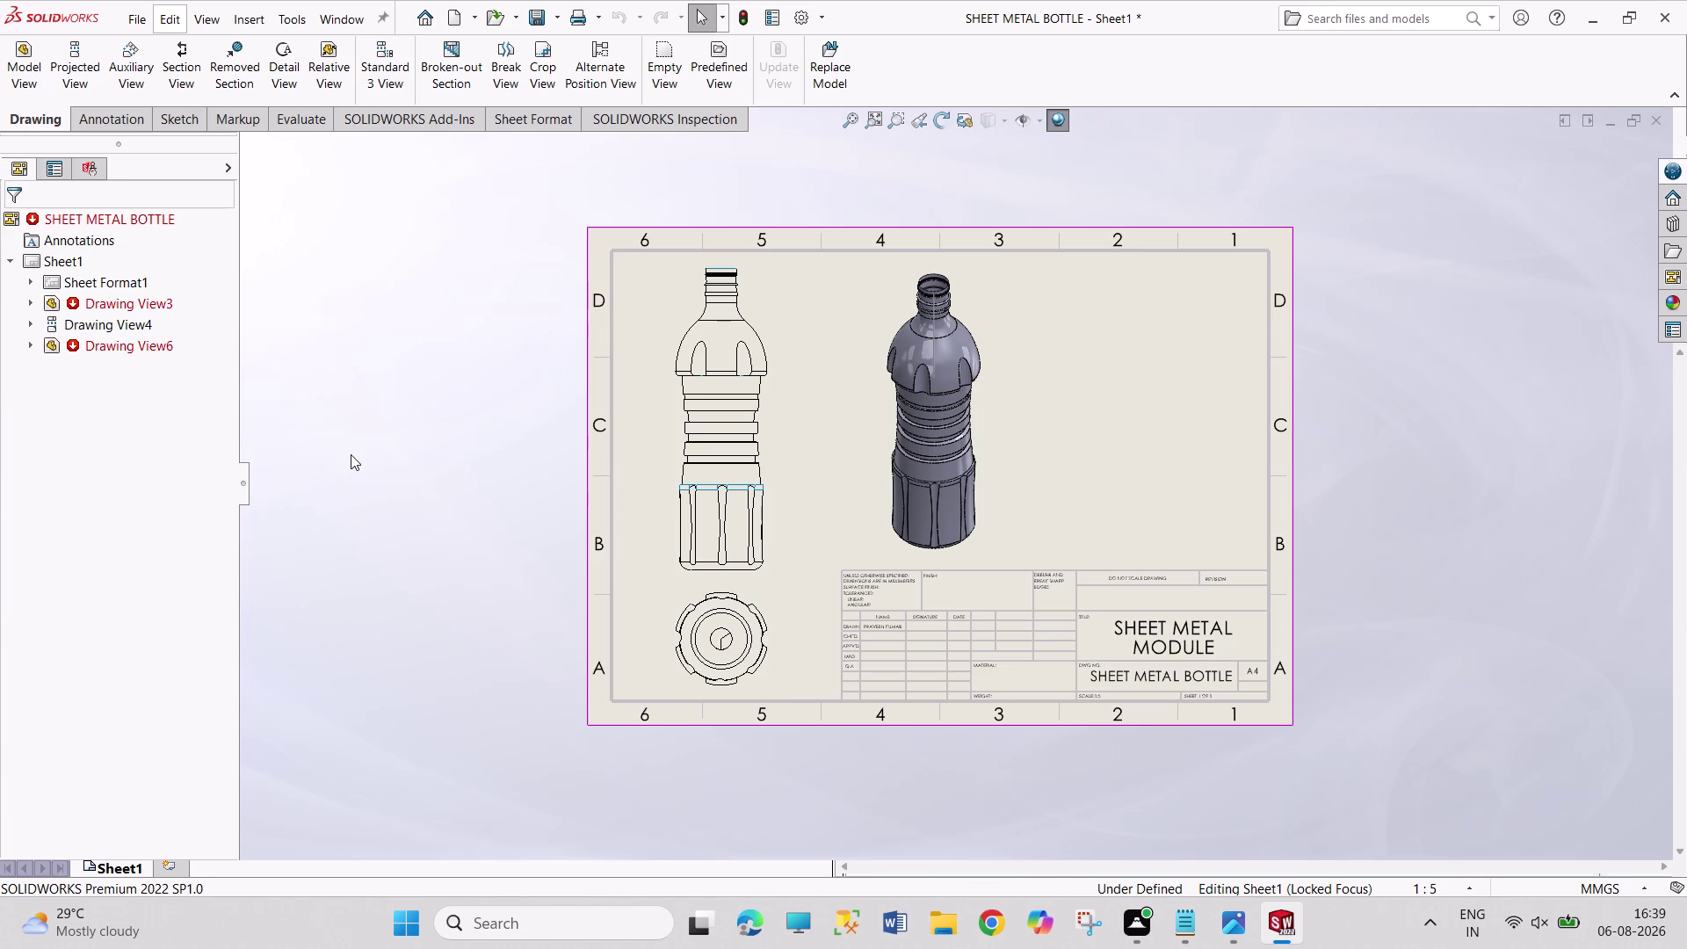
drag(350, 454, 362, 478)
drag(359, 456, 362, 484)
click(362, 469)
key(ctrl+s)
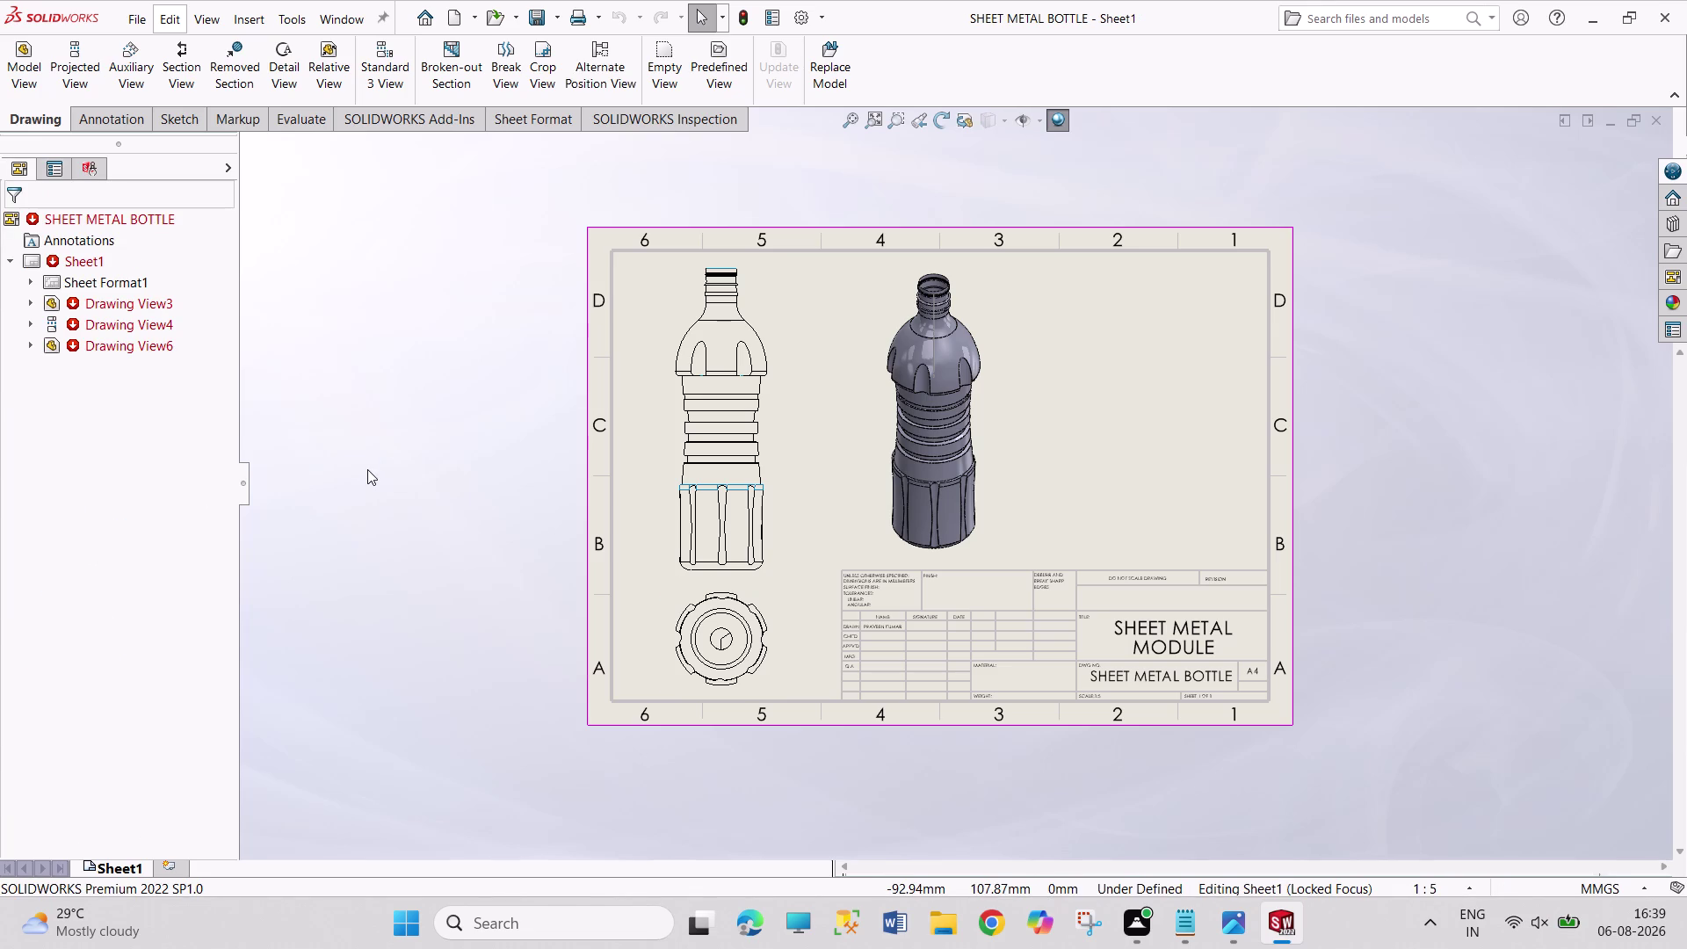